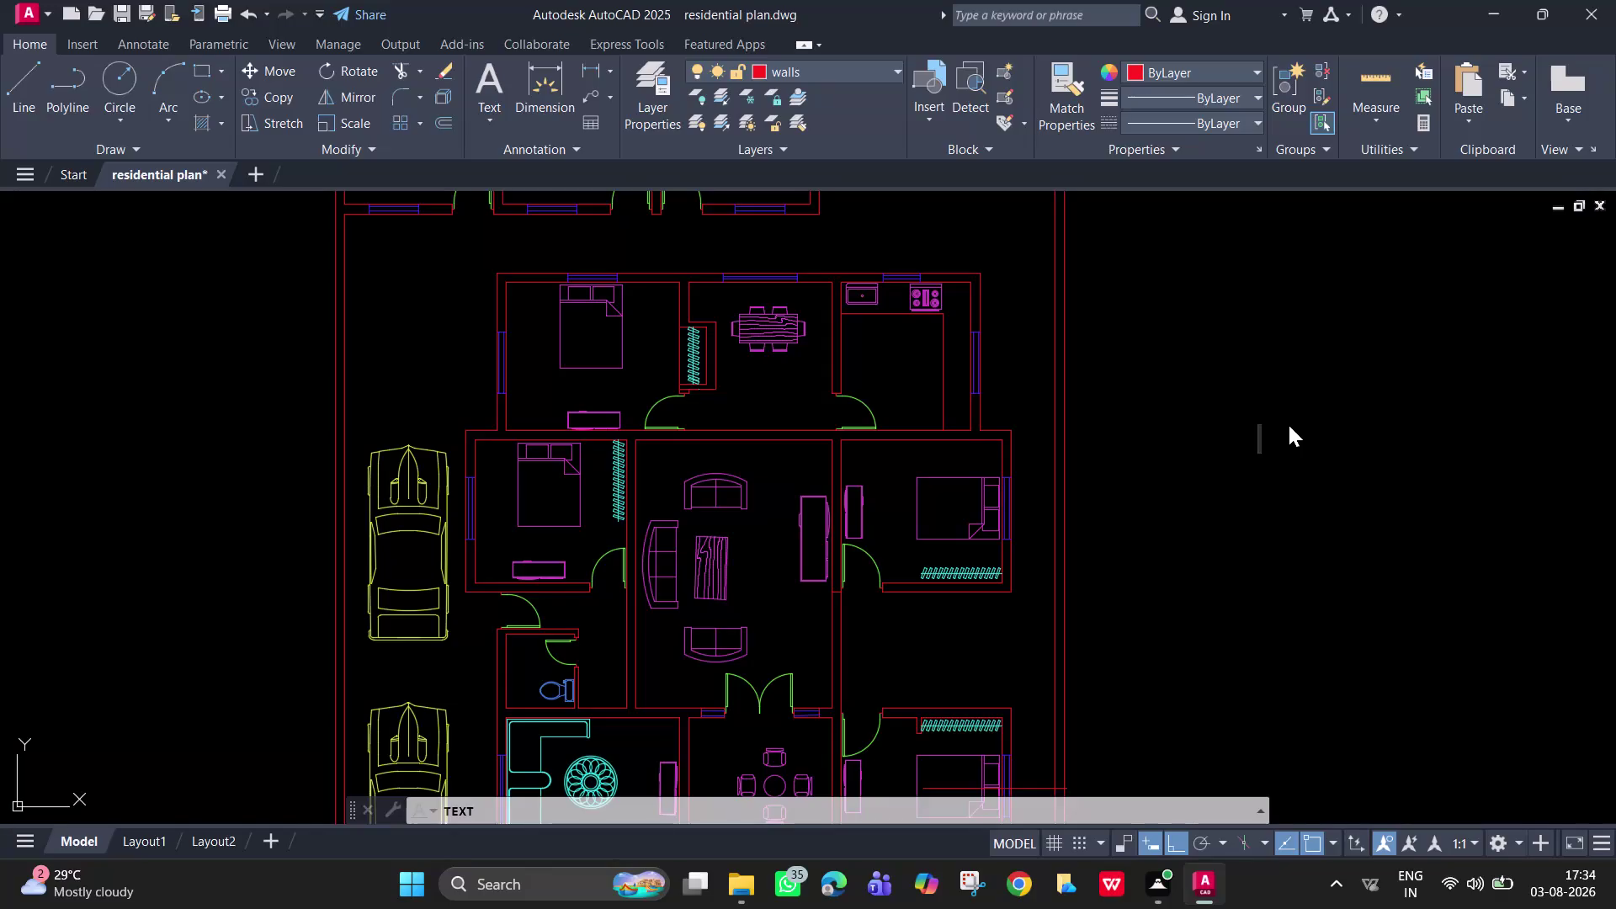
Place the text KITCHEN just right of the floor plan, then zoom to check it.
text(KI)
text(TCHE)
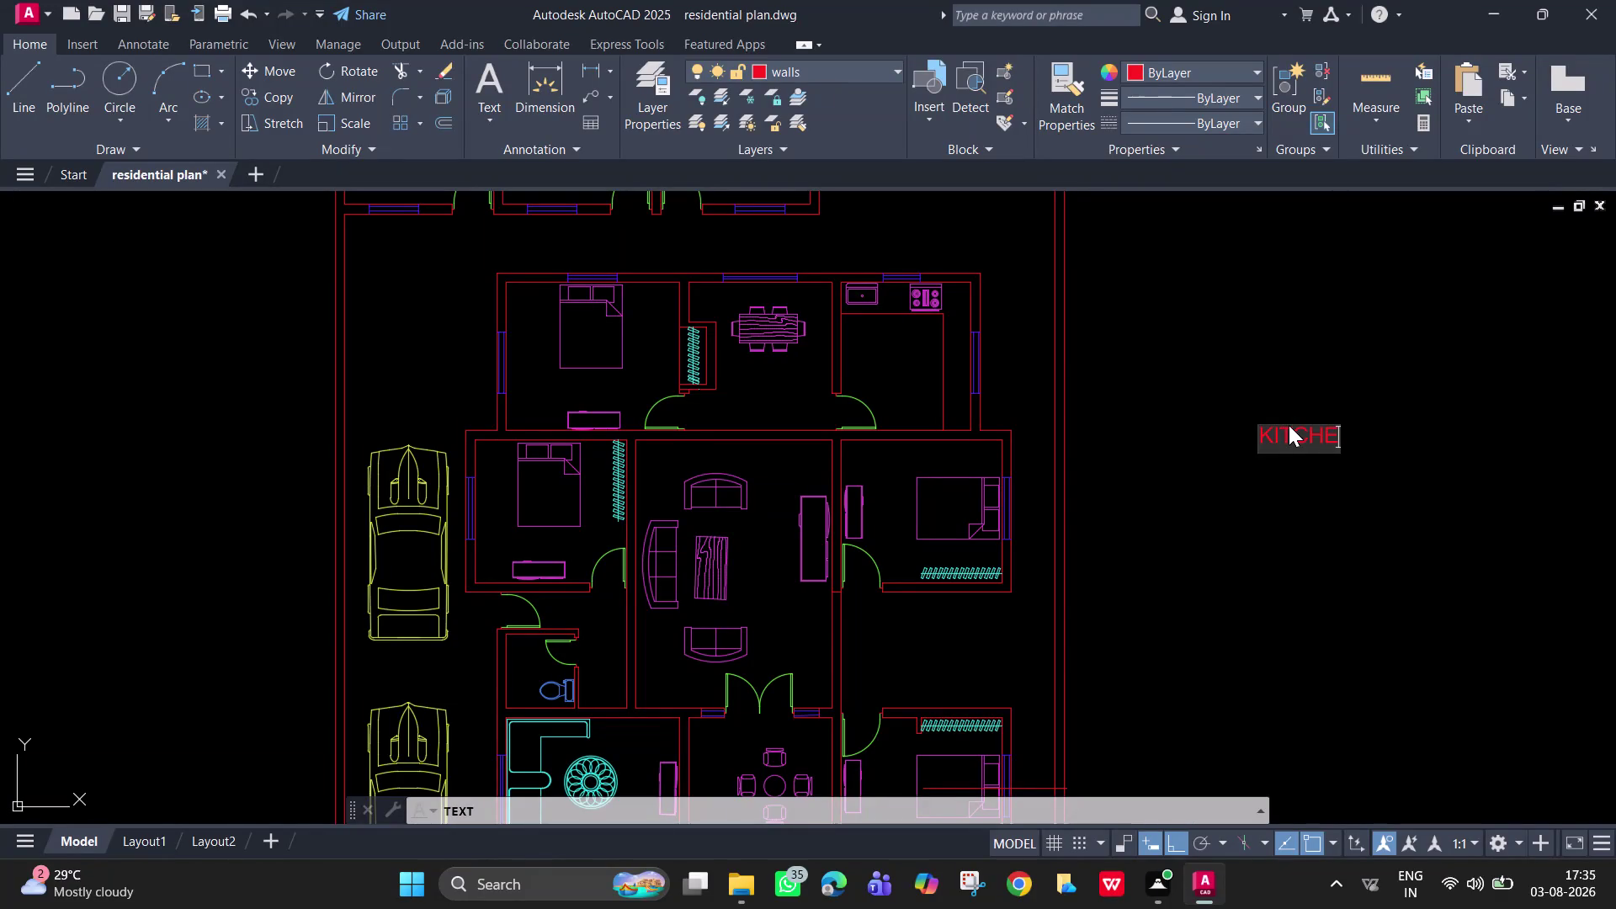
text(N)
click(658, 81)
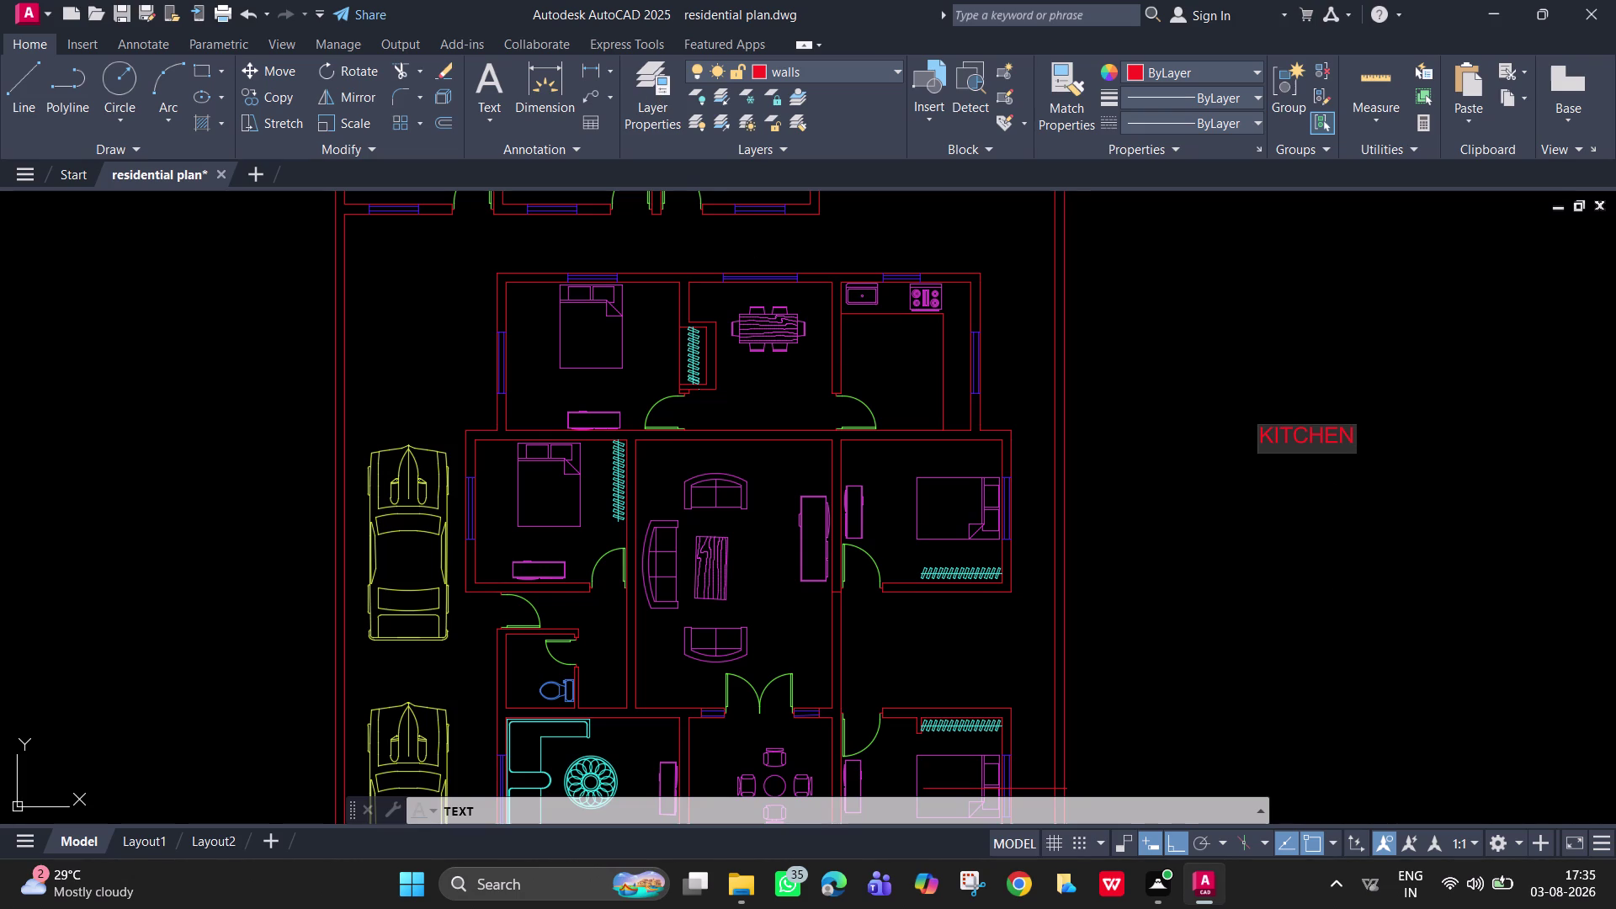
key(Return)
key(Return)
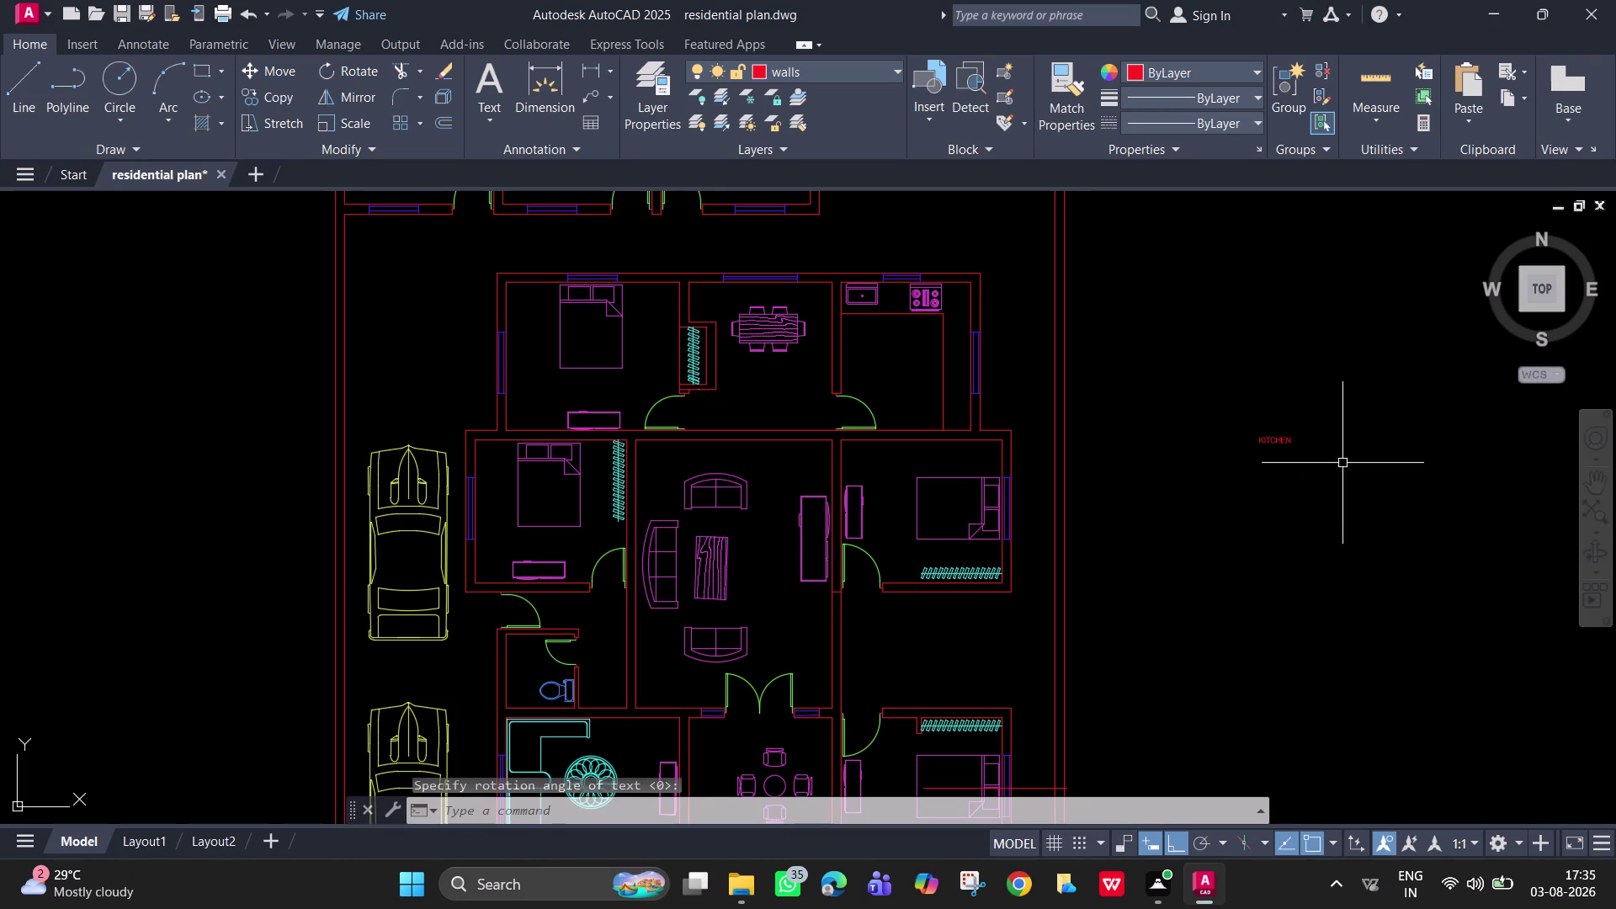
scroll(up, 3)
scroll(down, 3)
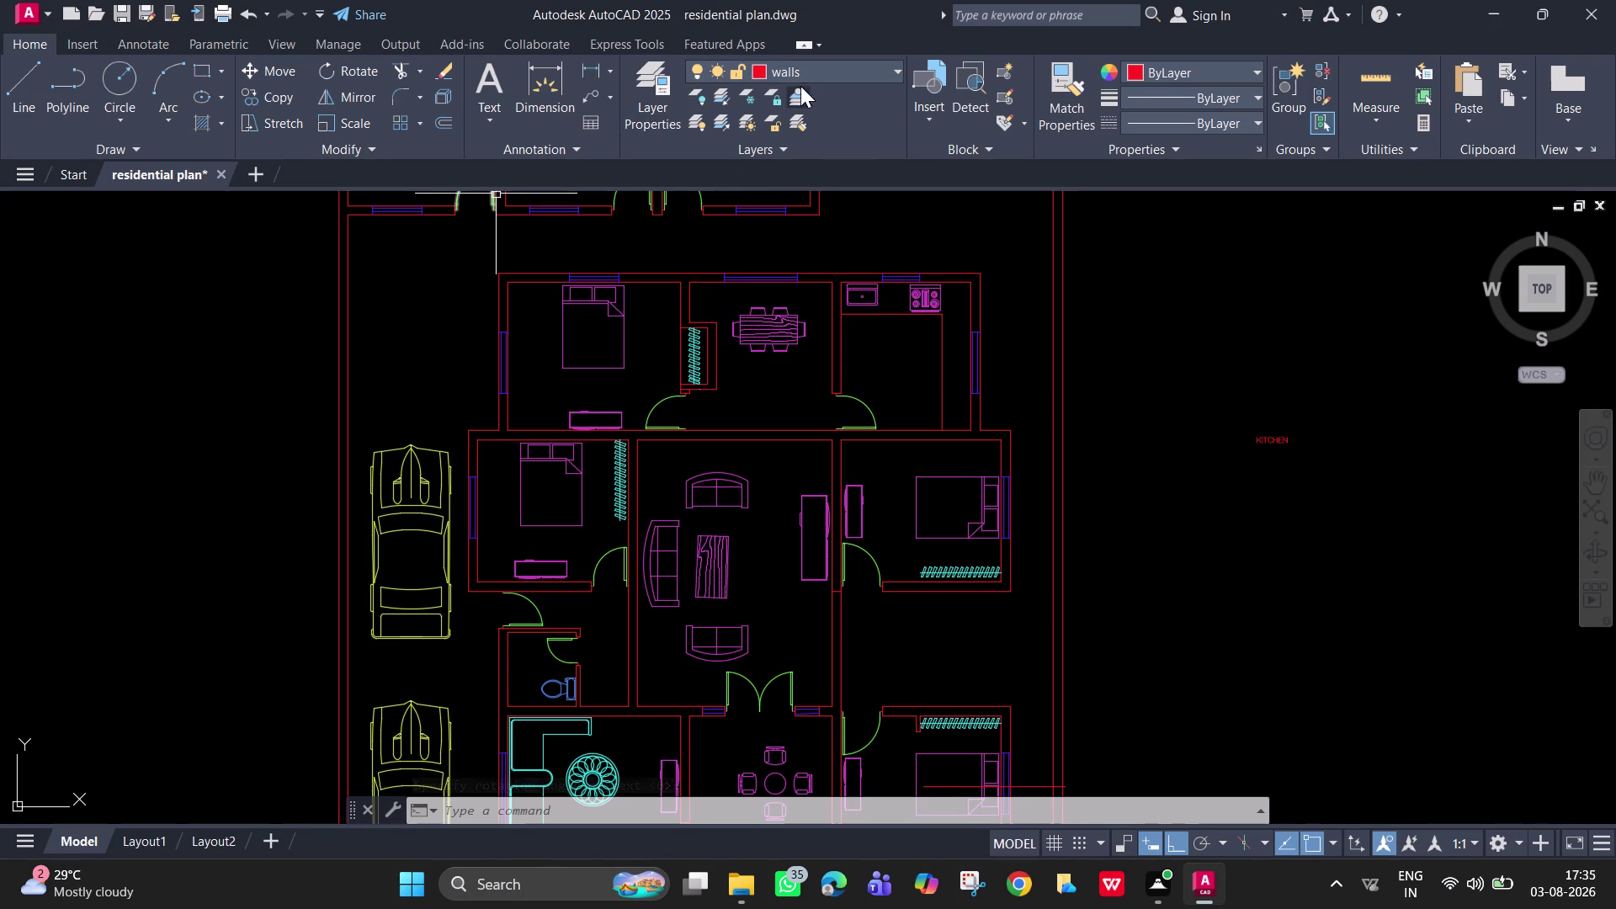
Create a new layer named TEXT in Layer Properties.
click(673, 97)
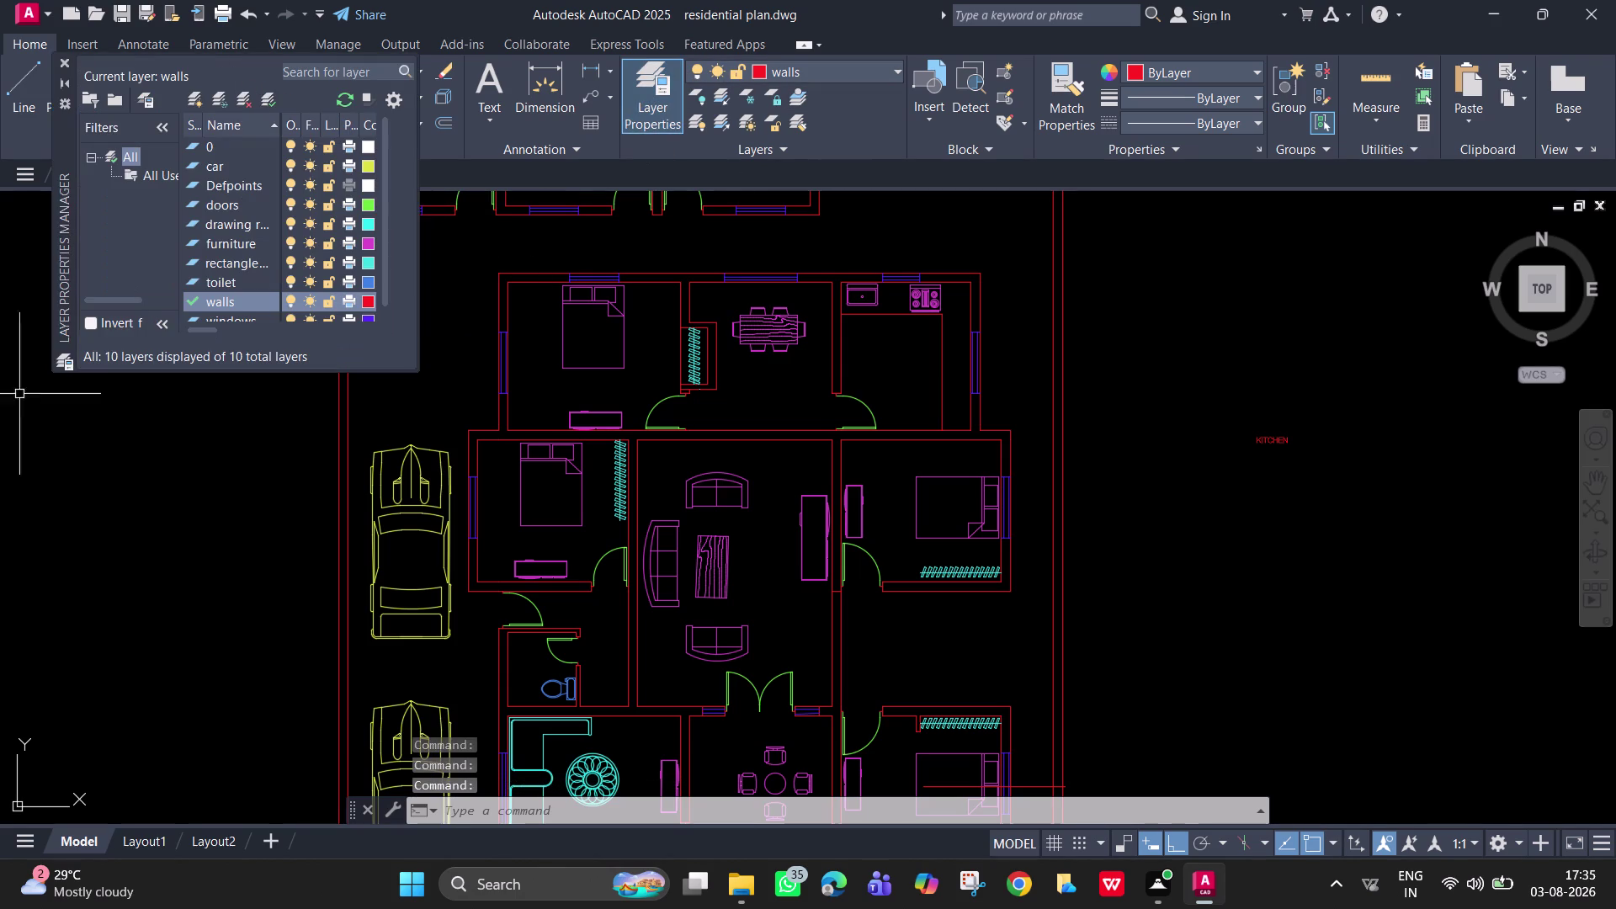
click(197, 109)
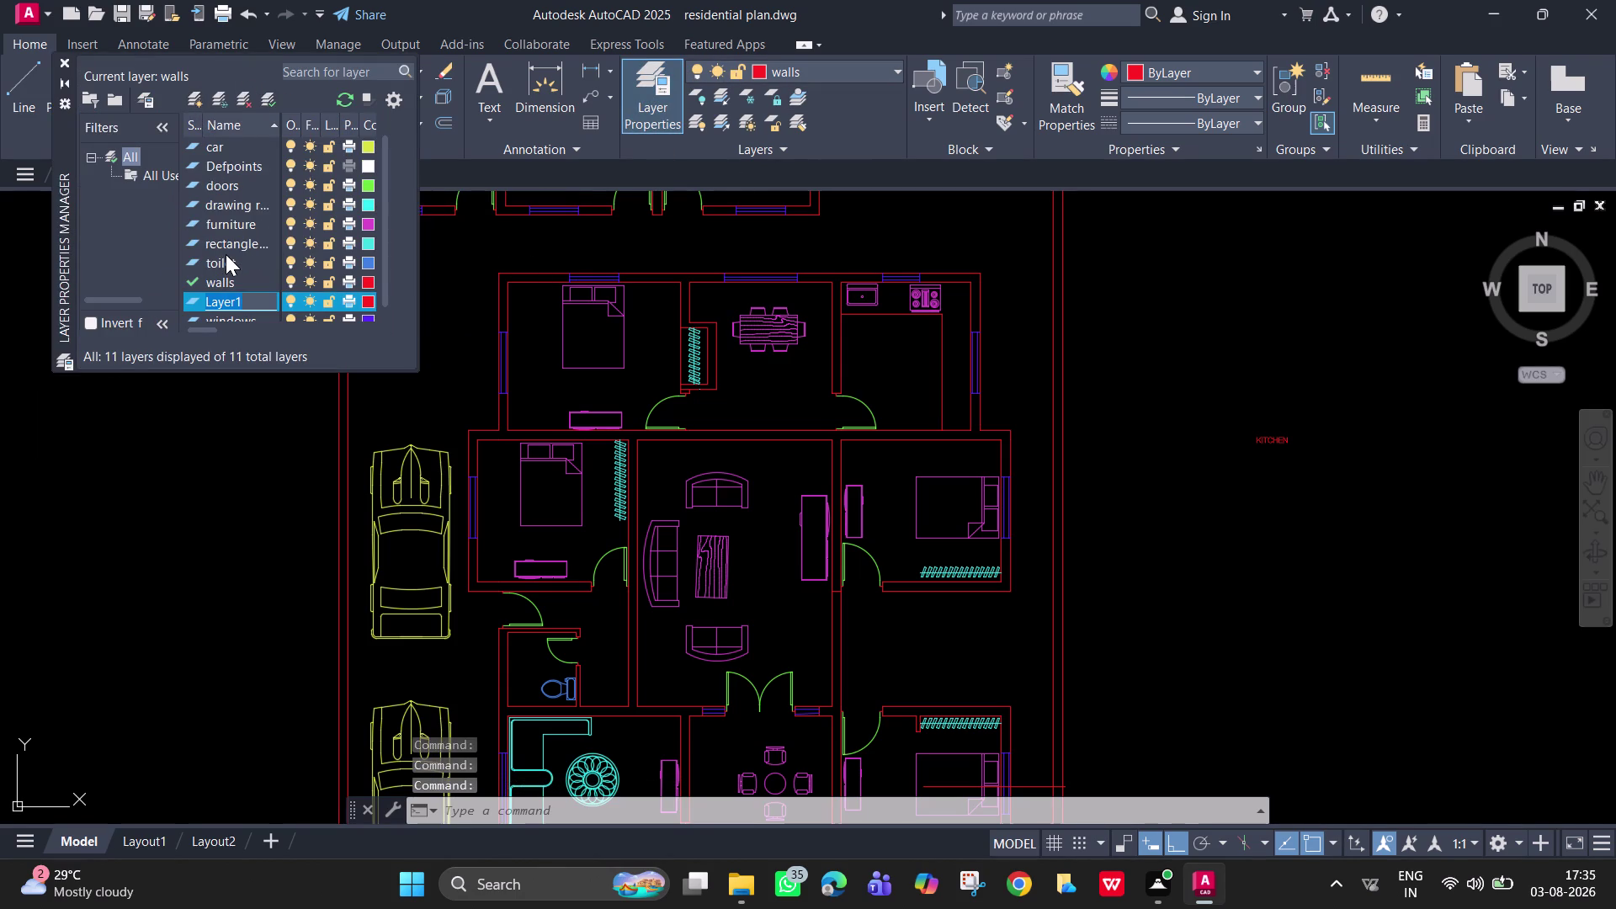
key(BackSpace)
text(TE)
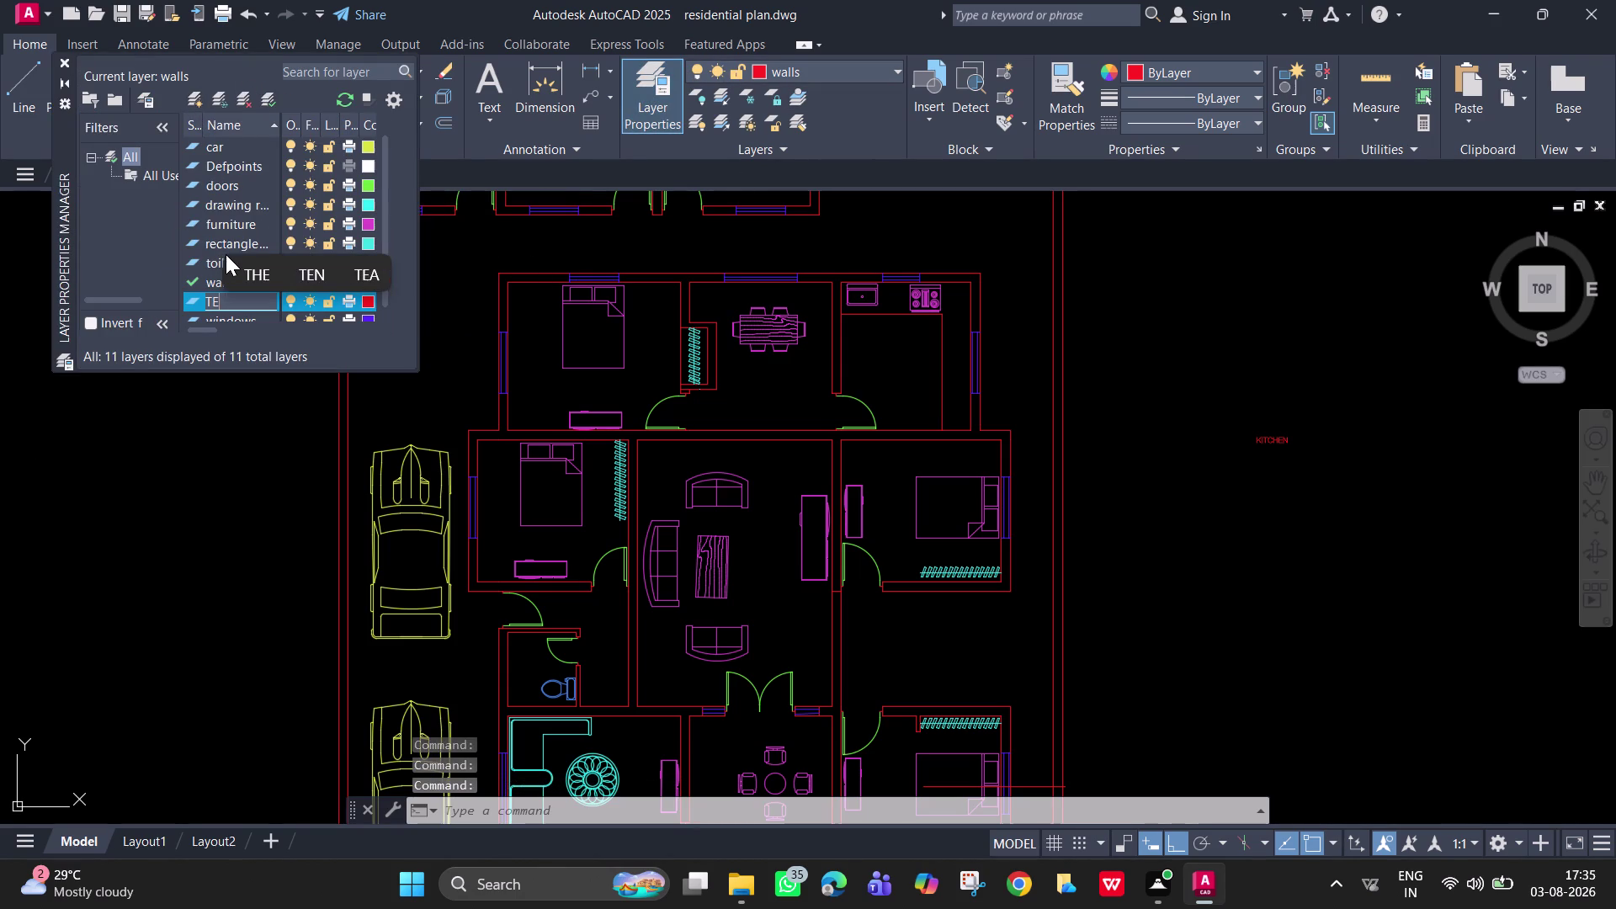
text(X)
key(t)
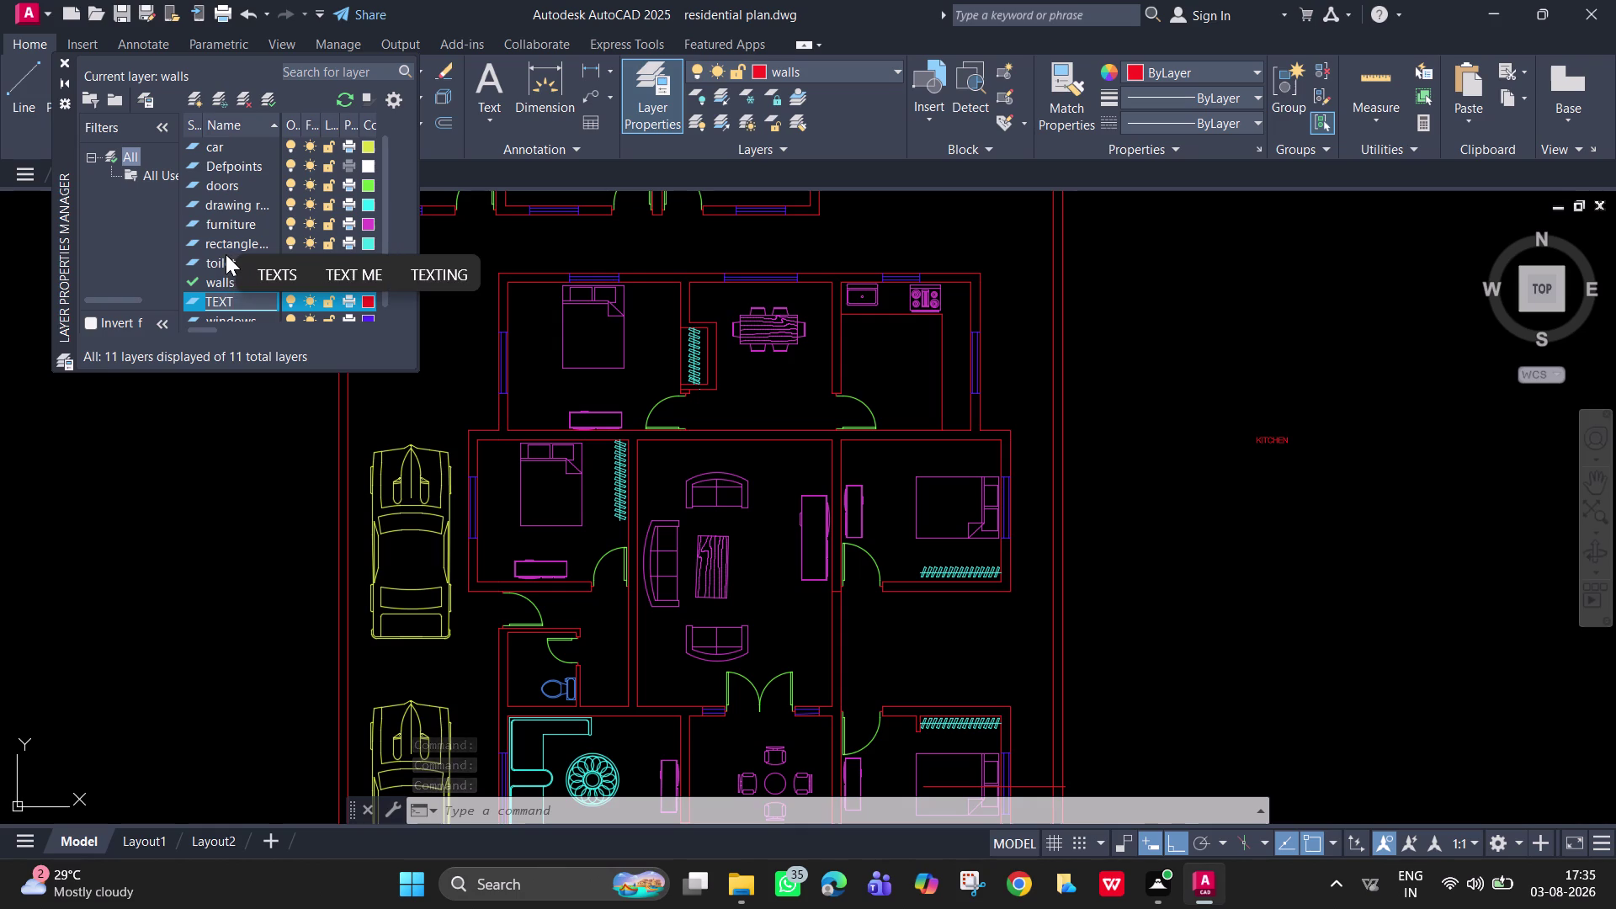
key(Return)
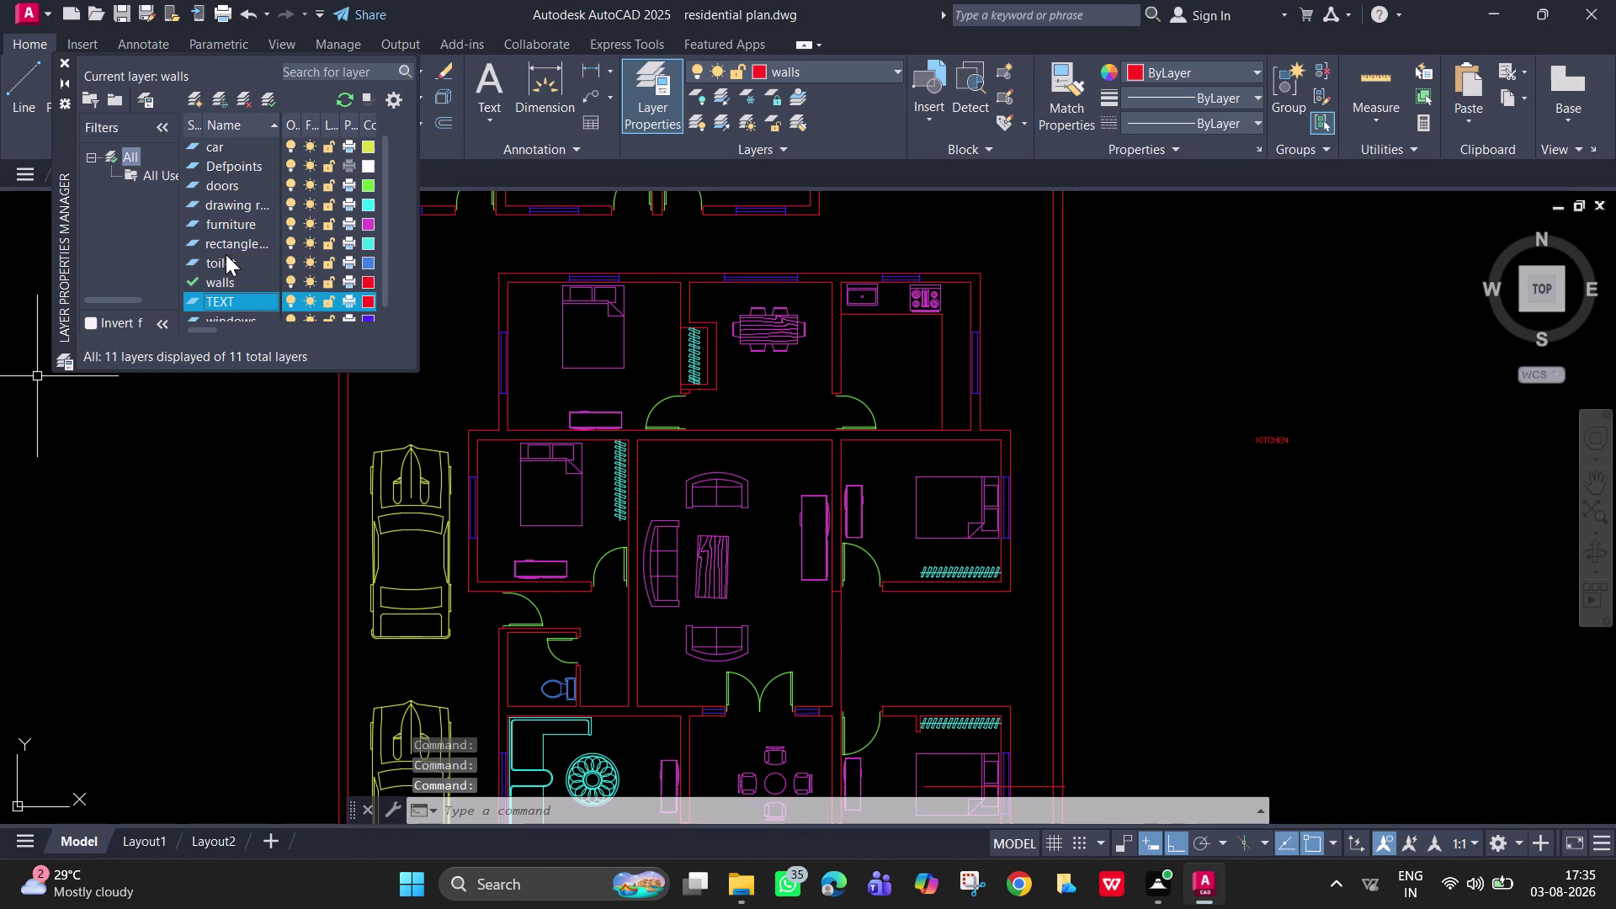
Give the TEXT layer true colour teal 108,178,178, then select the KITCHEN label.
click(366, 302)
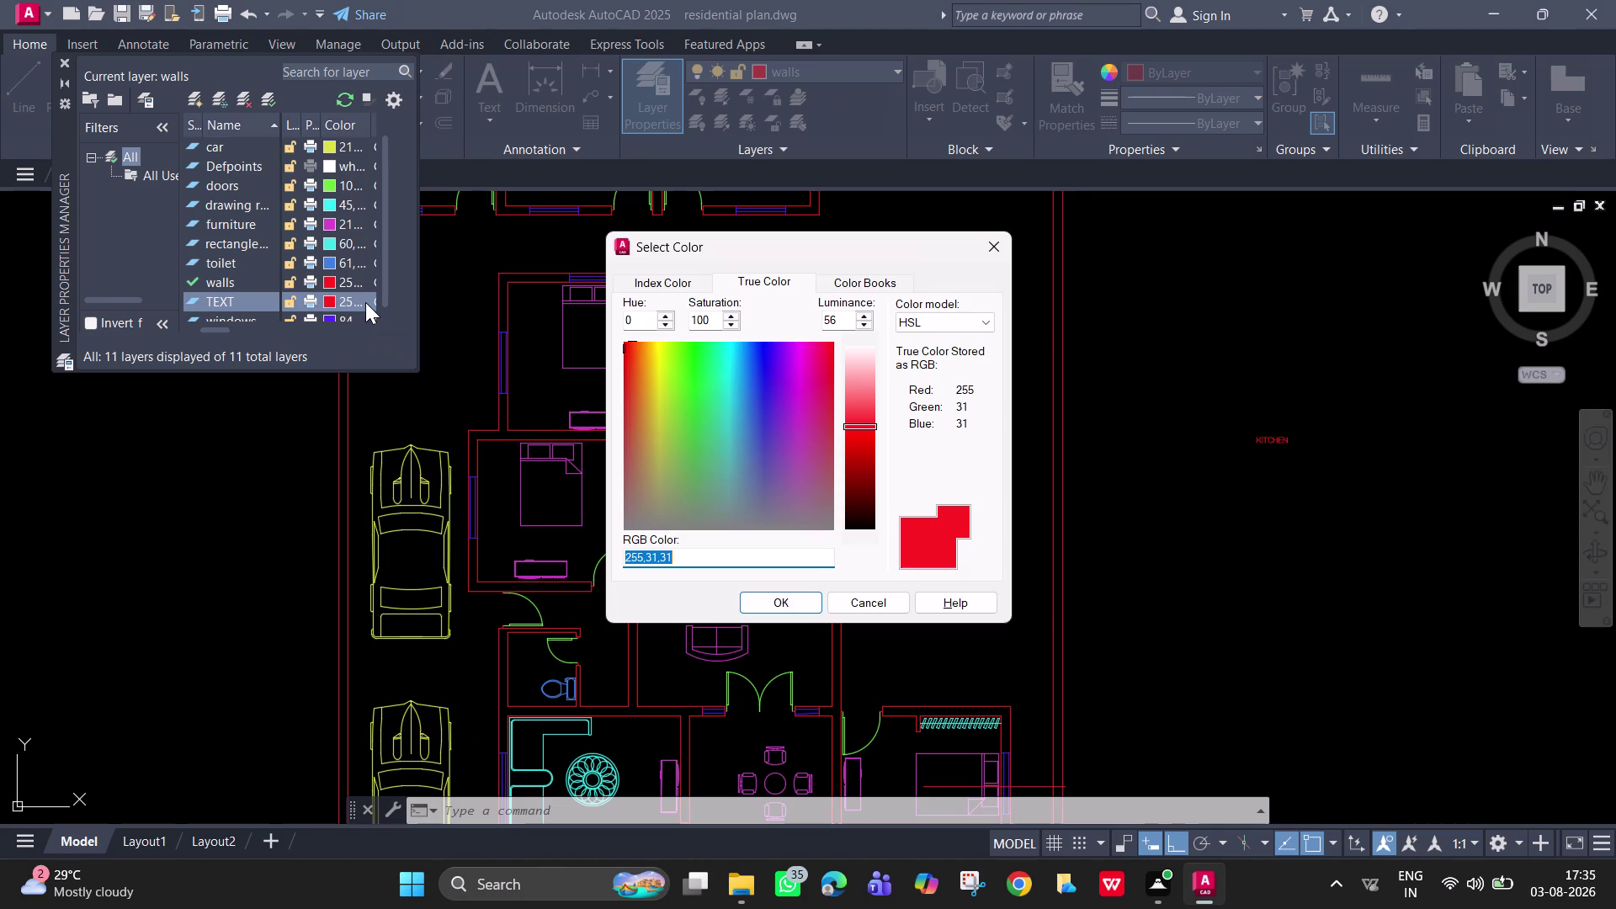
click(676, 416)
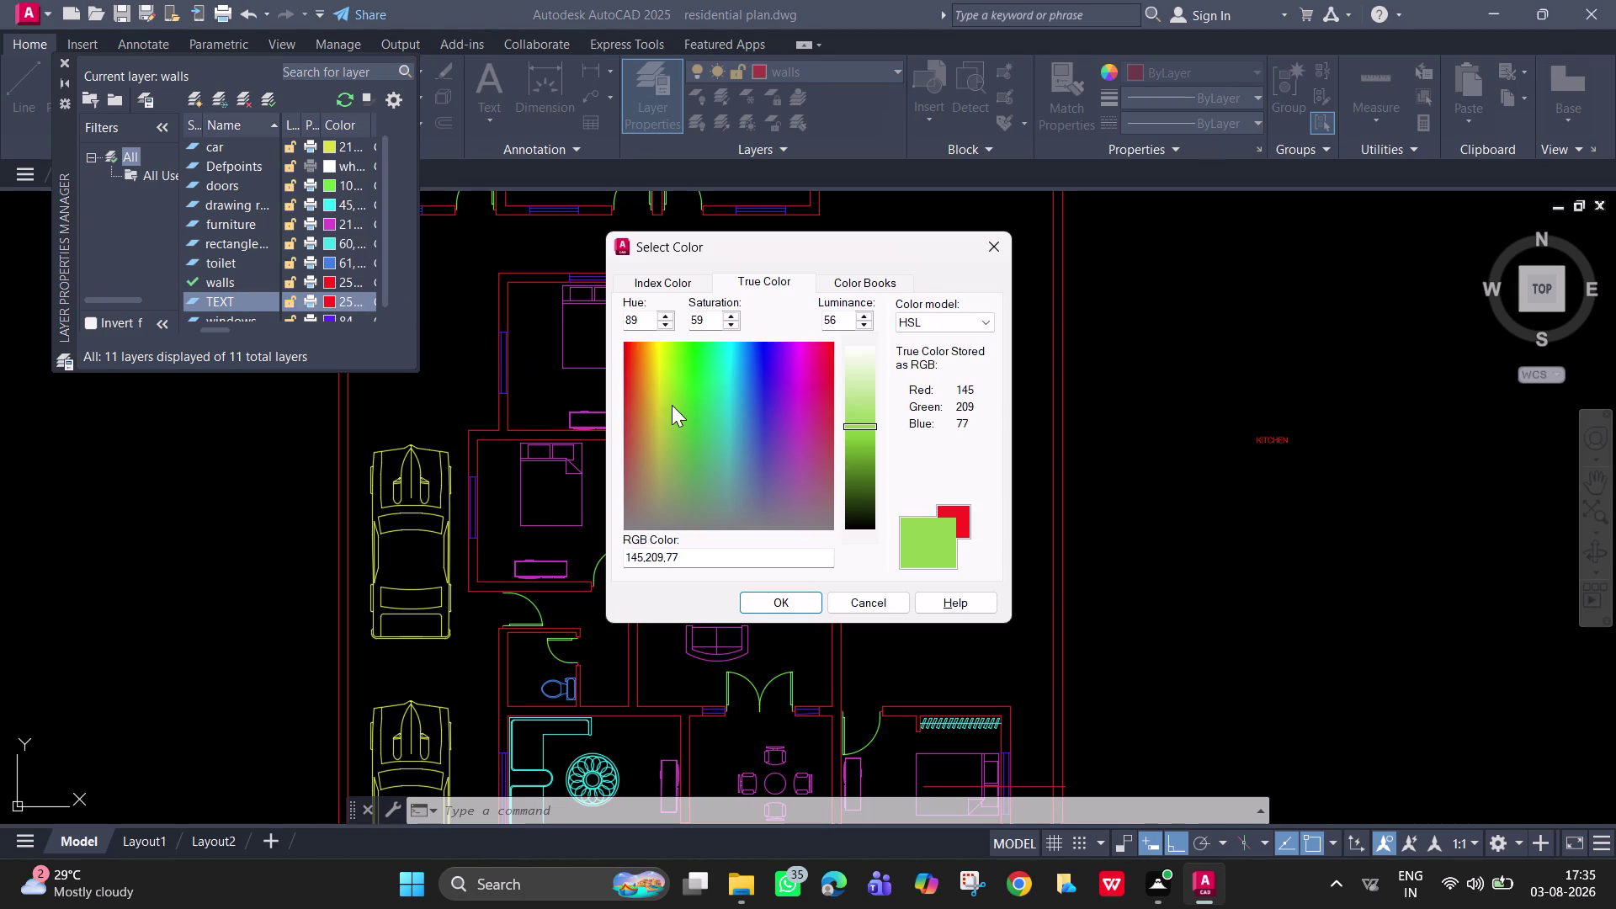
drag(672, 405, 715, 481)
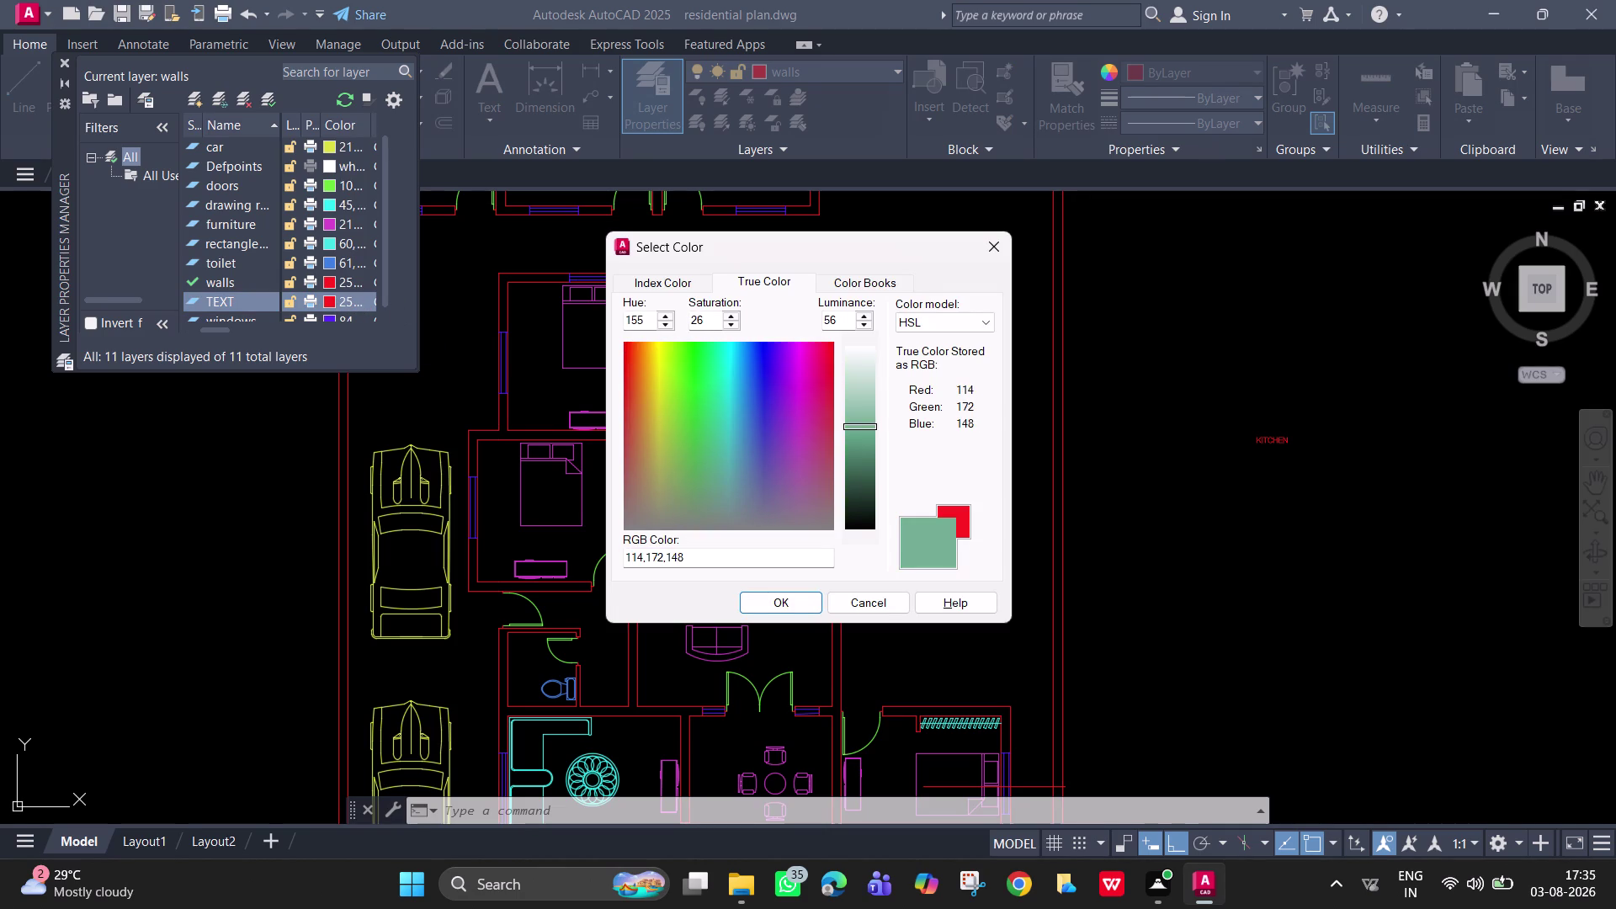
drag(714, 482, 729, 470)
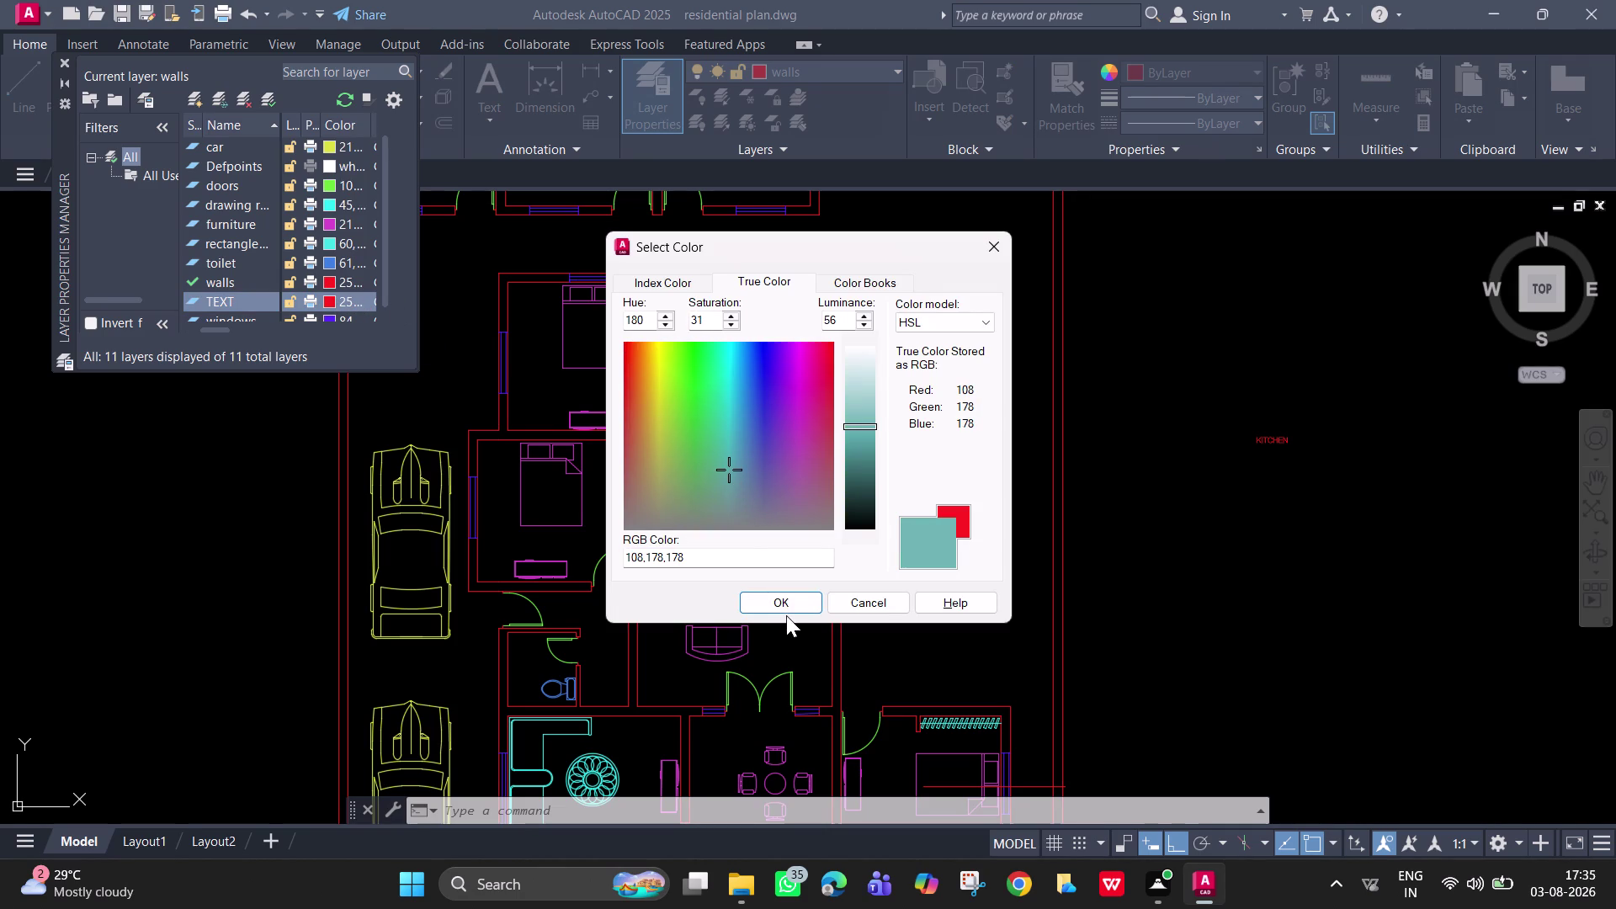
click(768, 608)
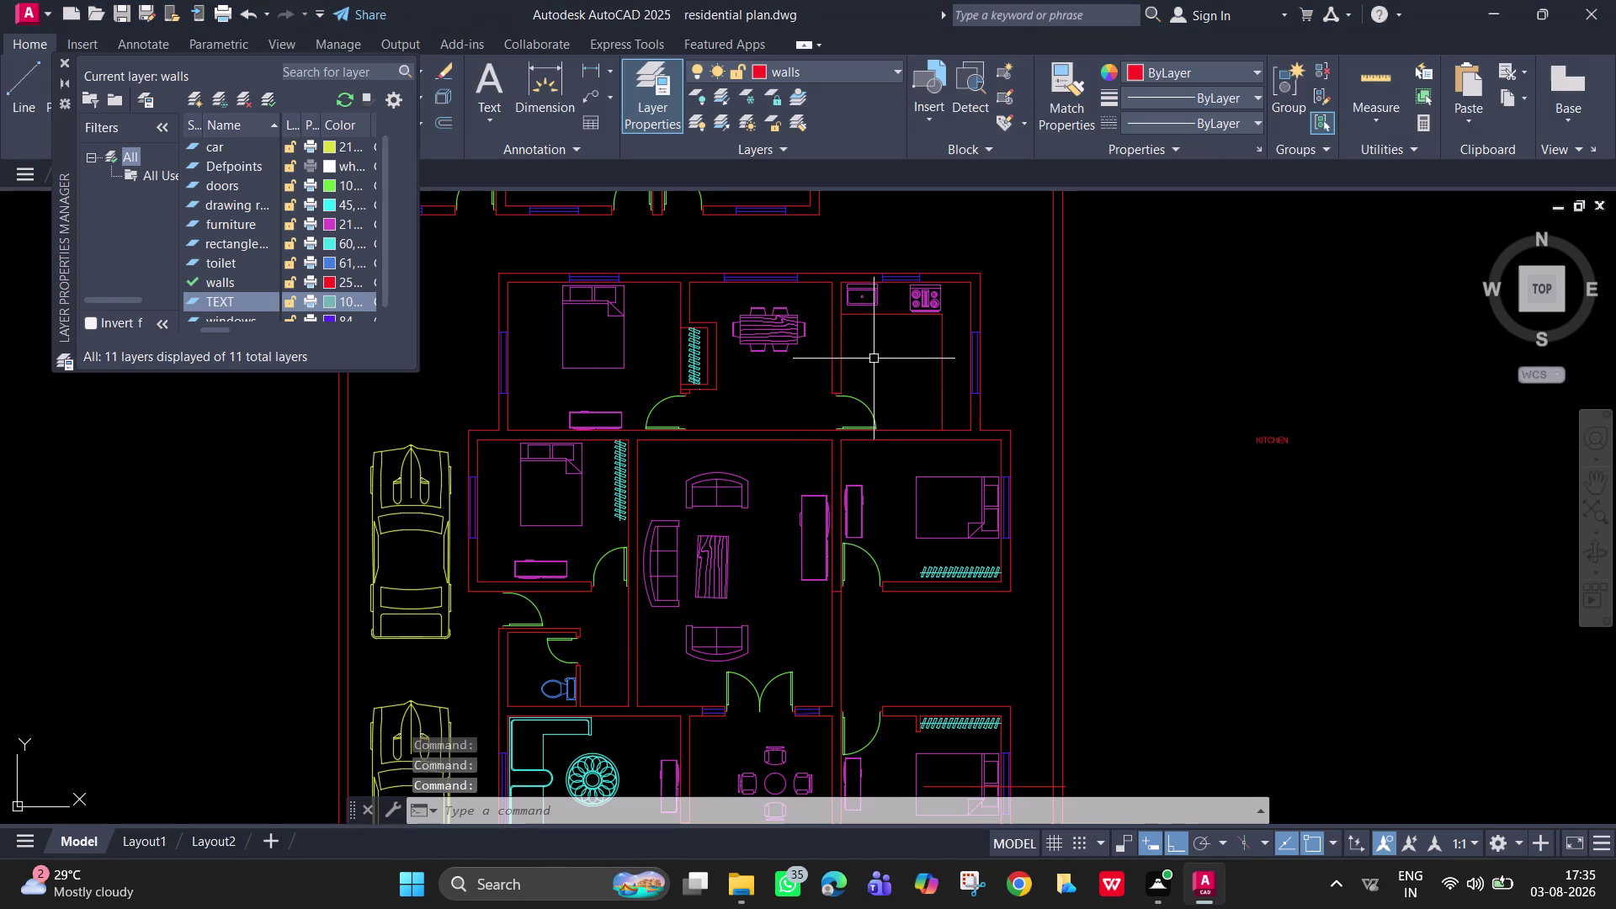
drag(1318, 482, 1285, 452)
drag(1255, 427, 1252, 419)
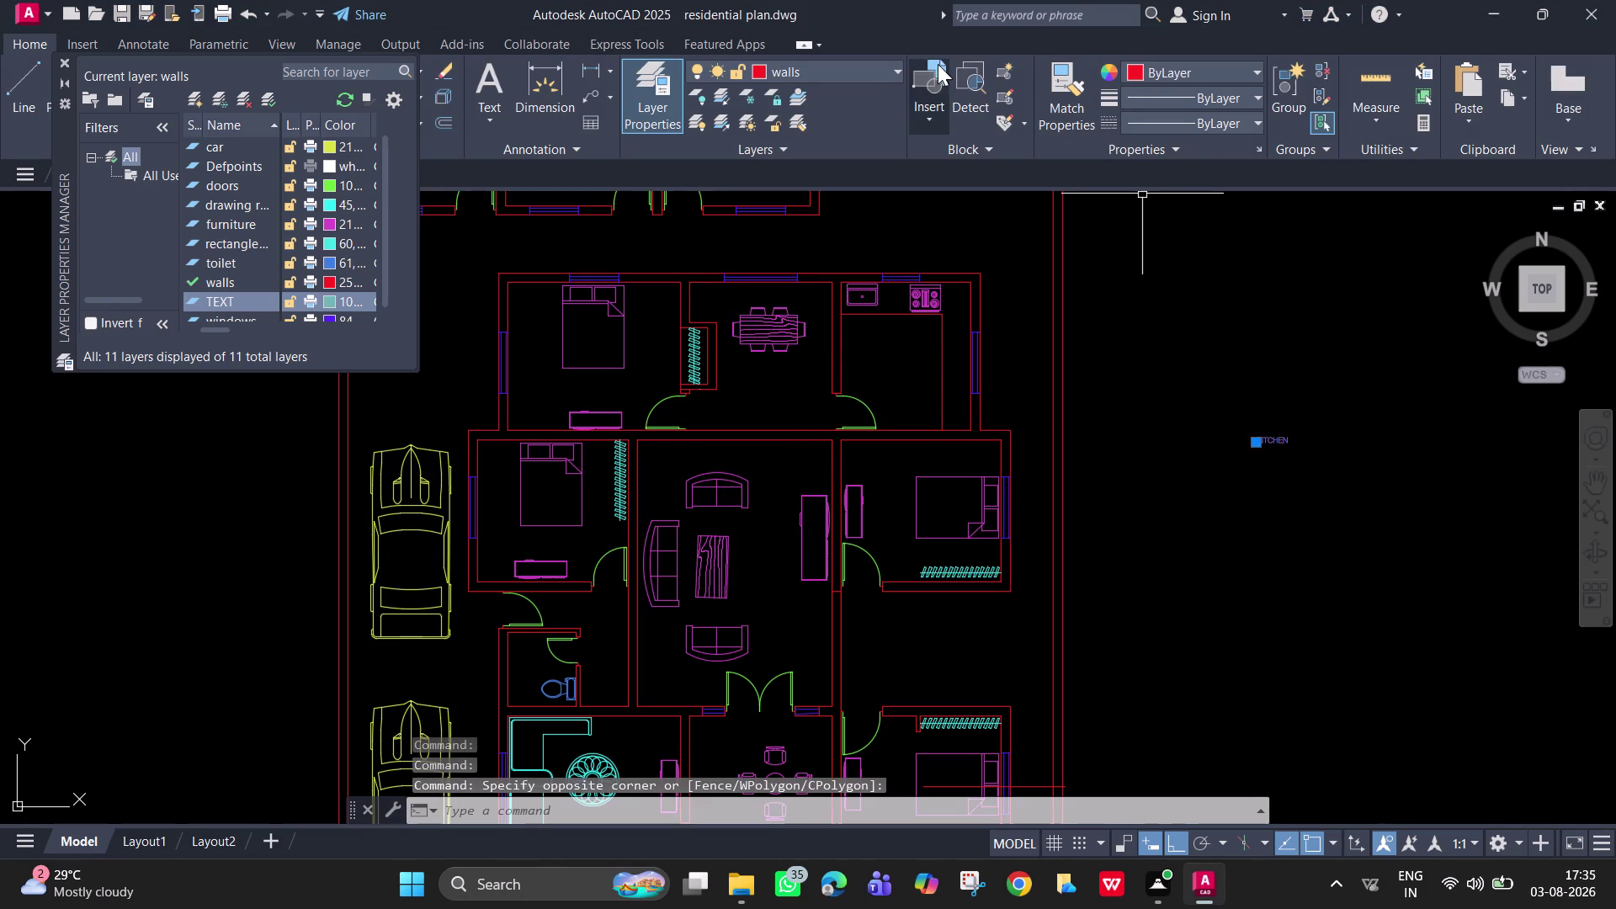
click(887, 67)
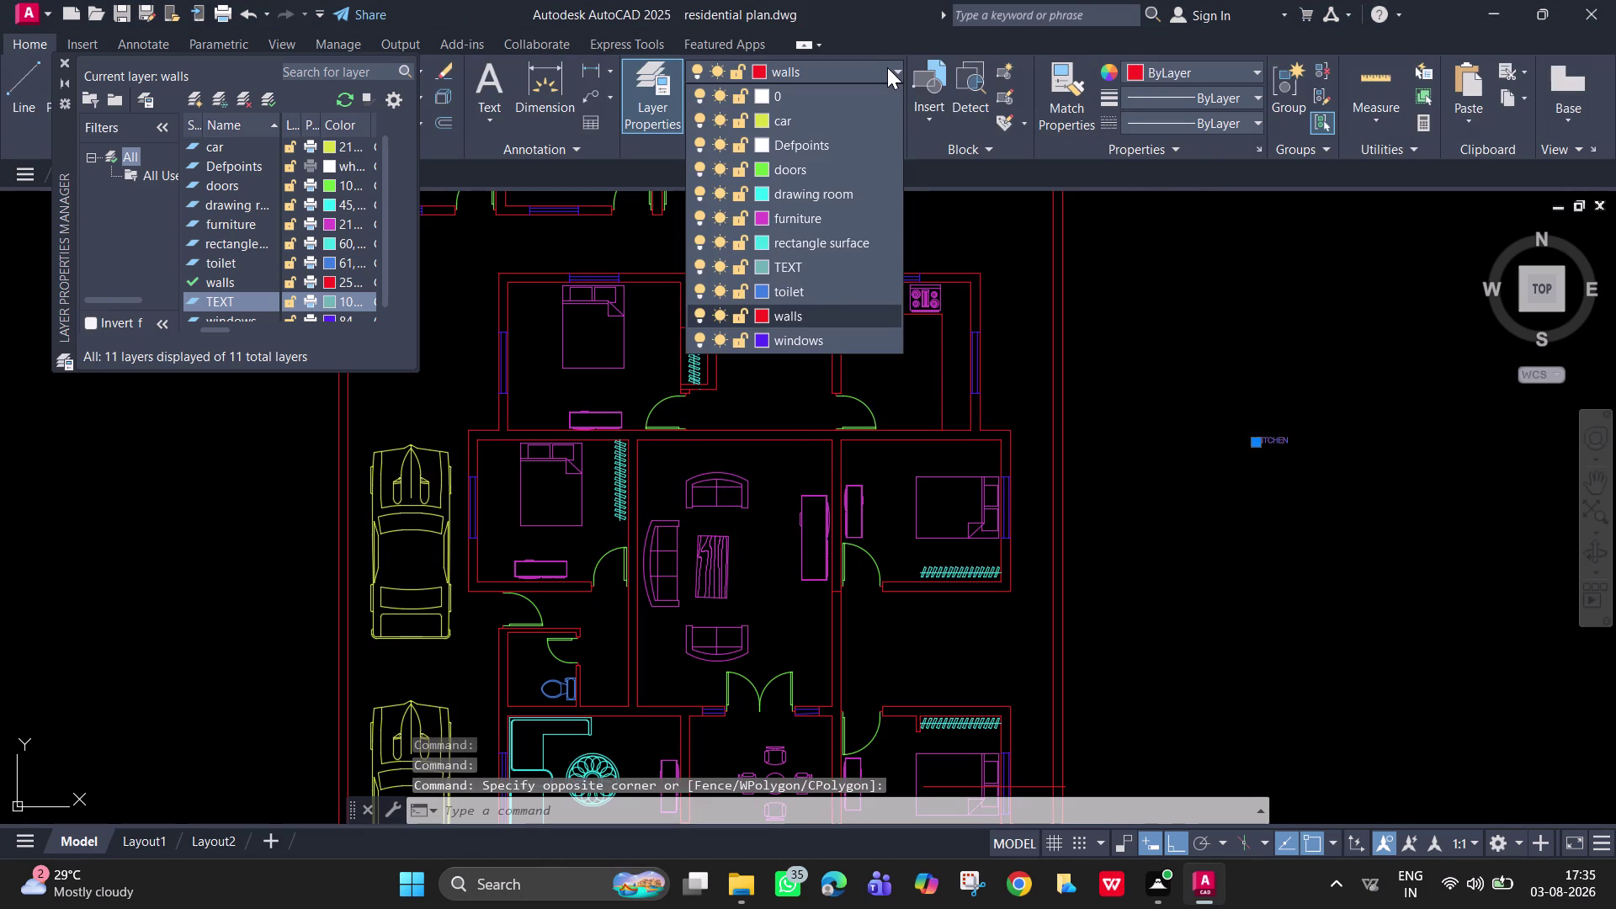
Assign the KITCHEN label to the TEXT layer and deselect it.
click(814, 265)
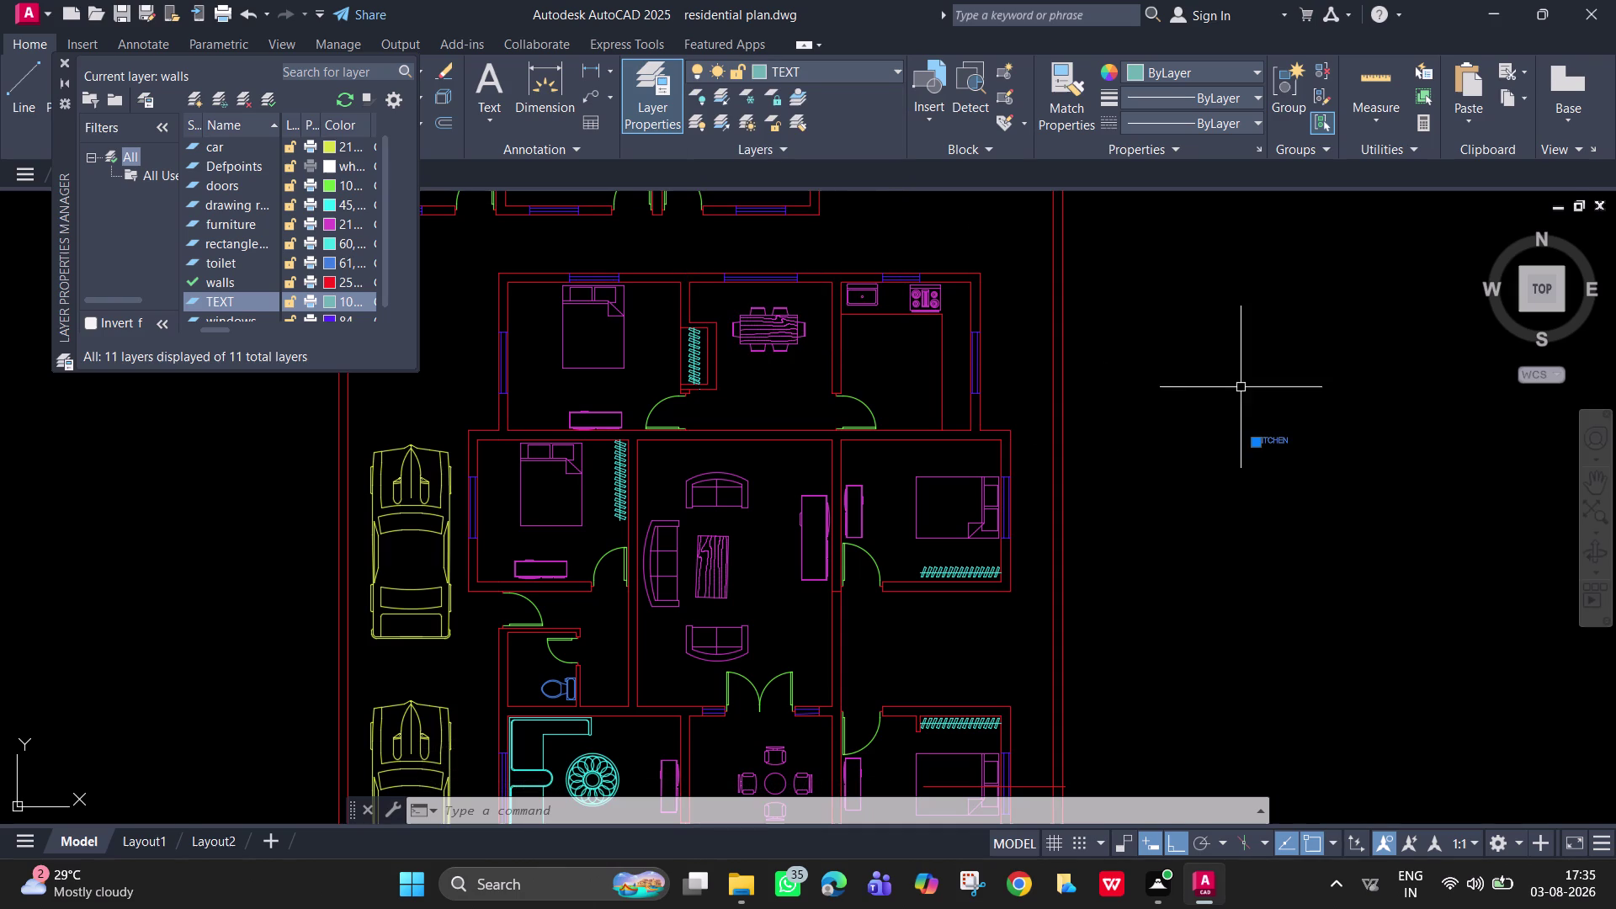
key(Escape)
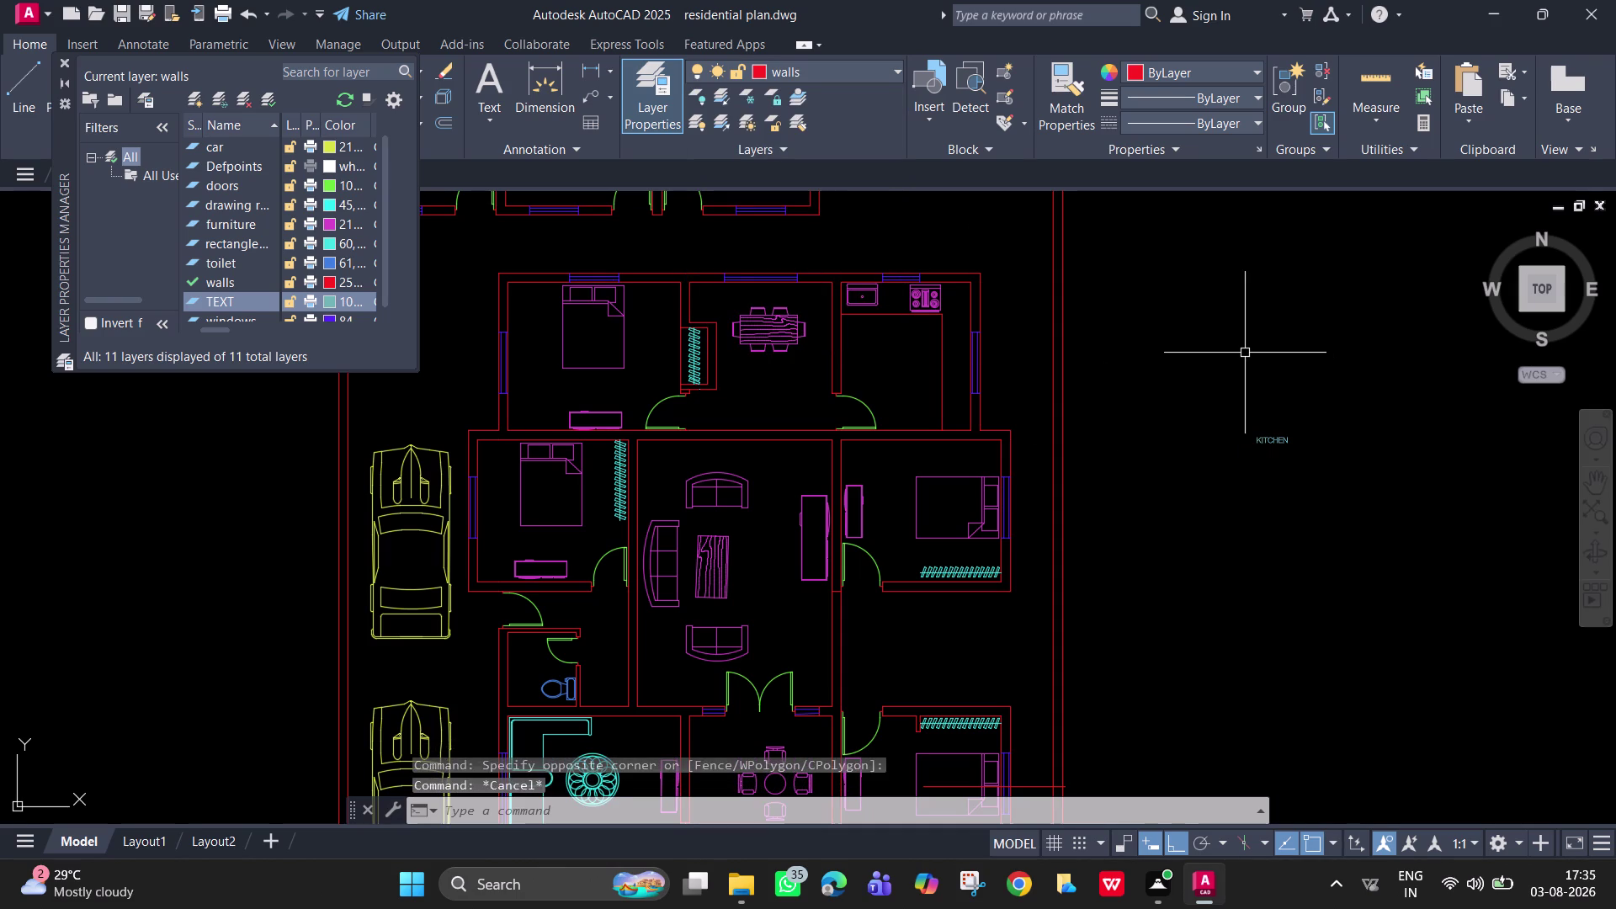
scroll(up, 3)
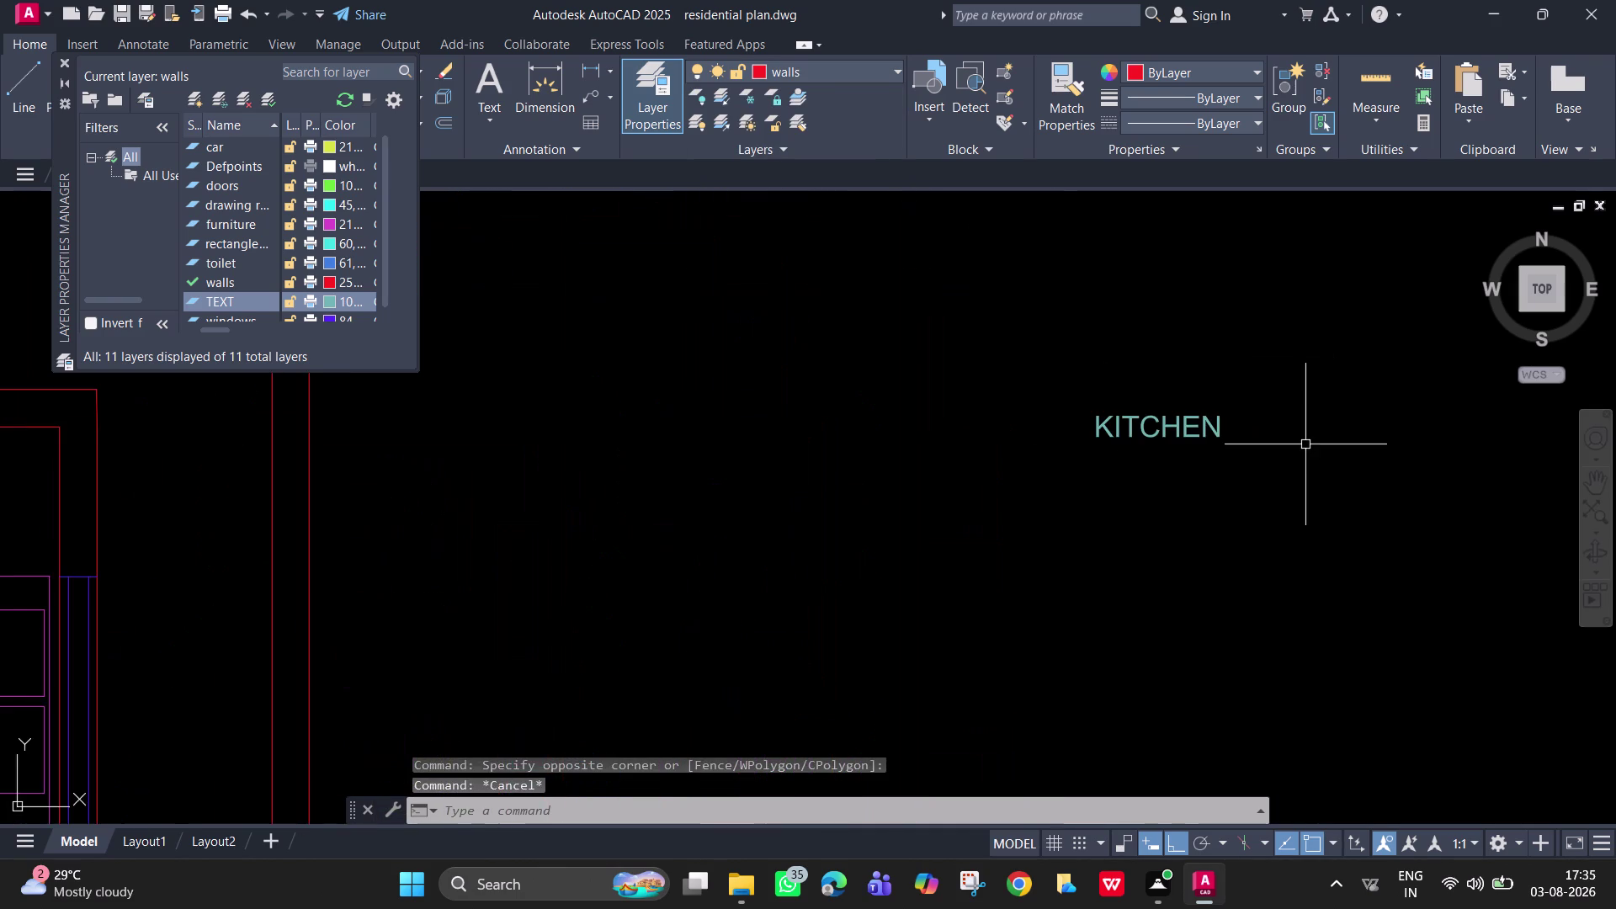
scroll(down, 3)
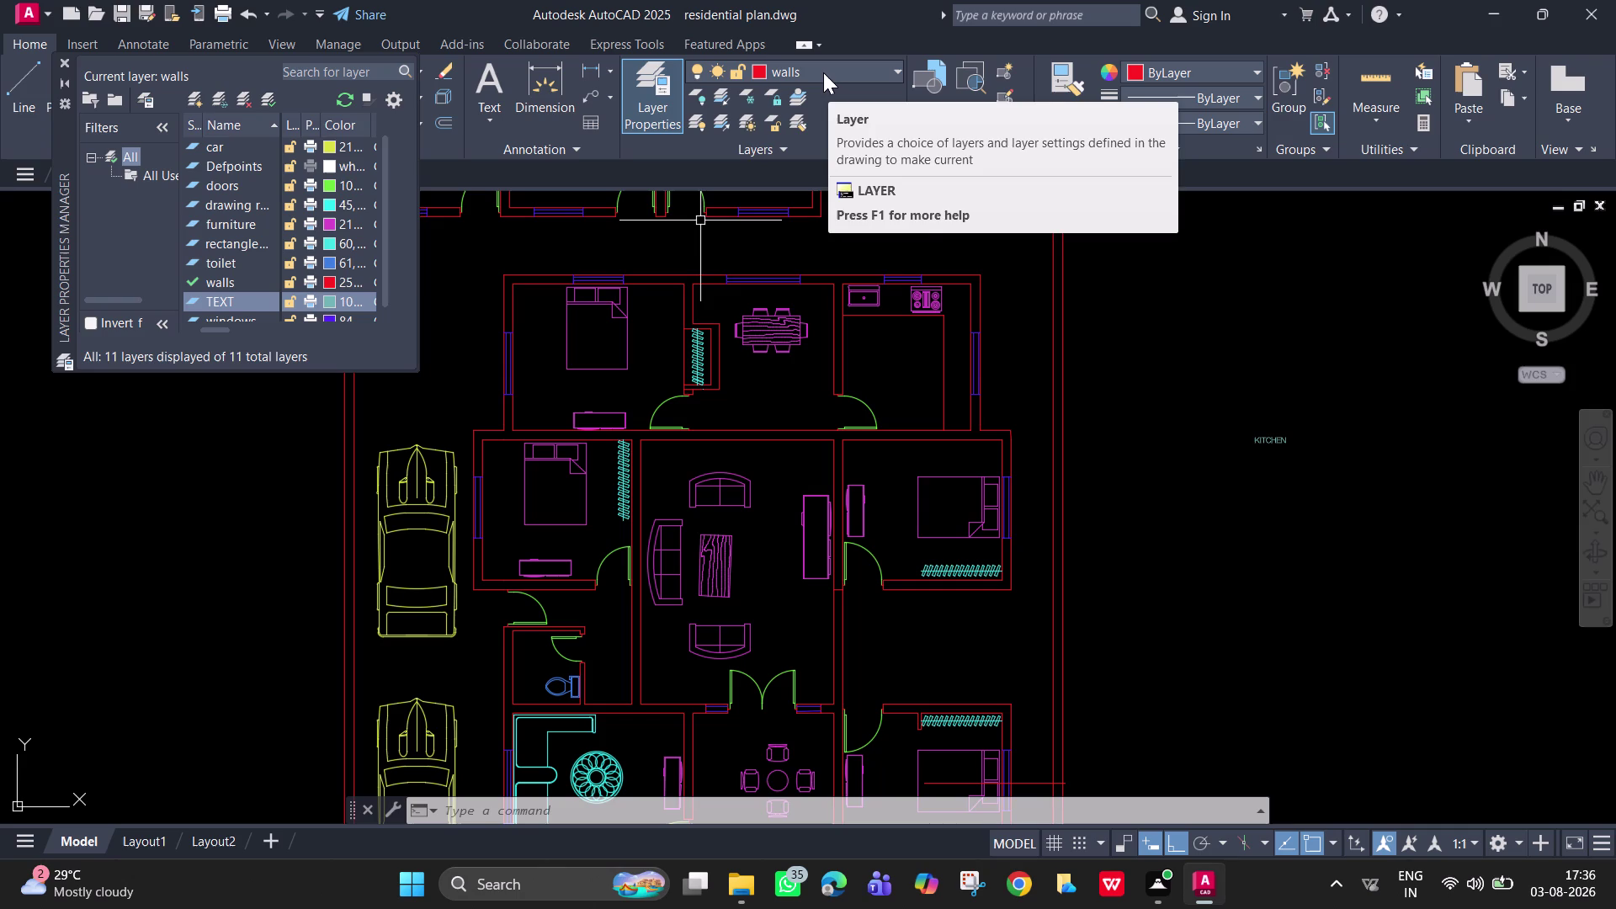
Set the TEXT layer colour to dark brown index 48.
click(332, 297)
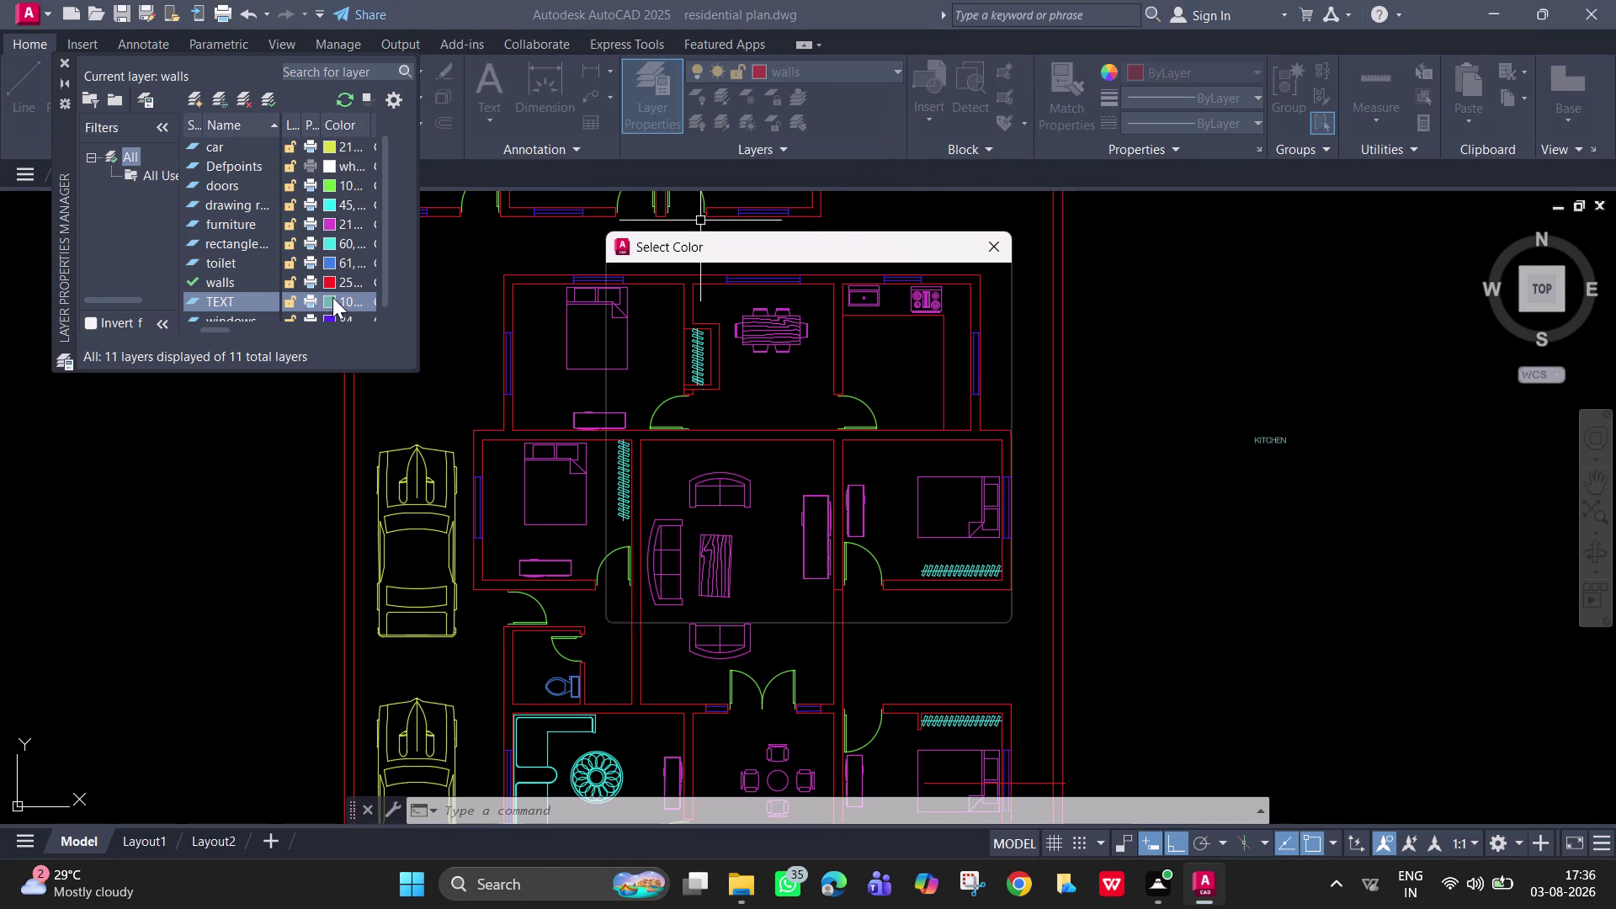
click(668, 279)
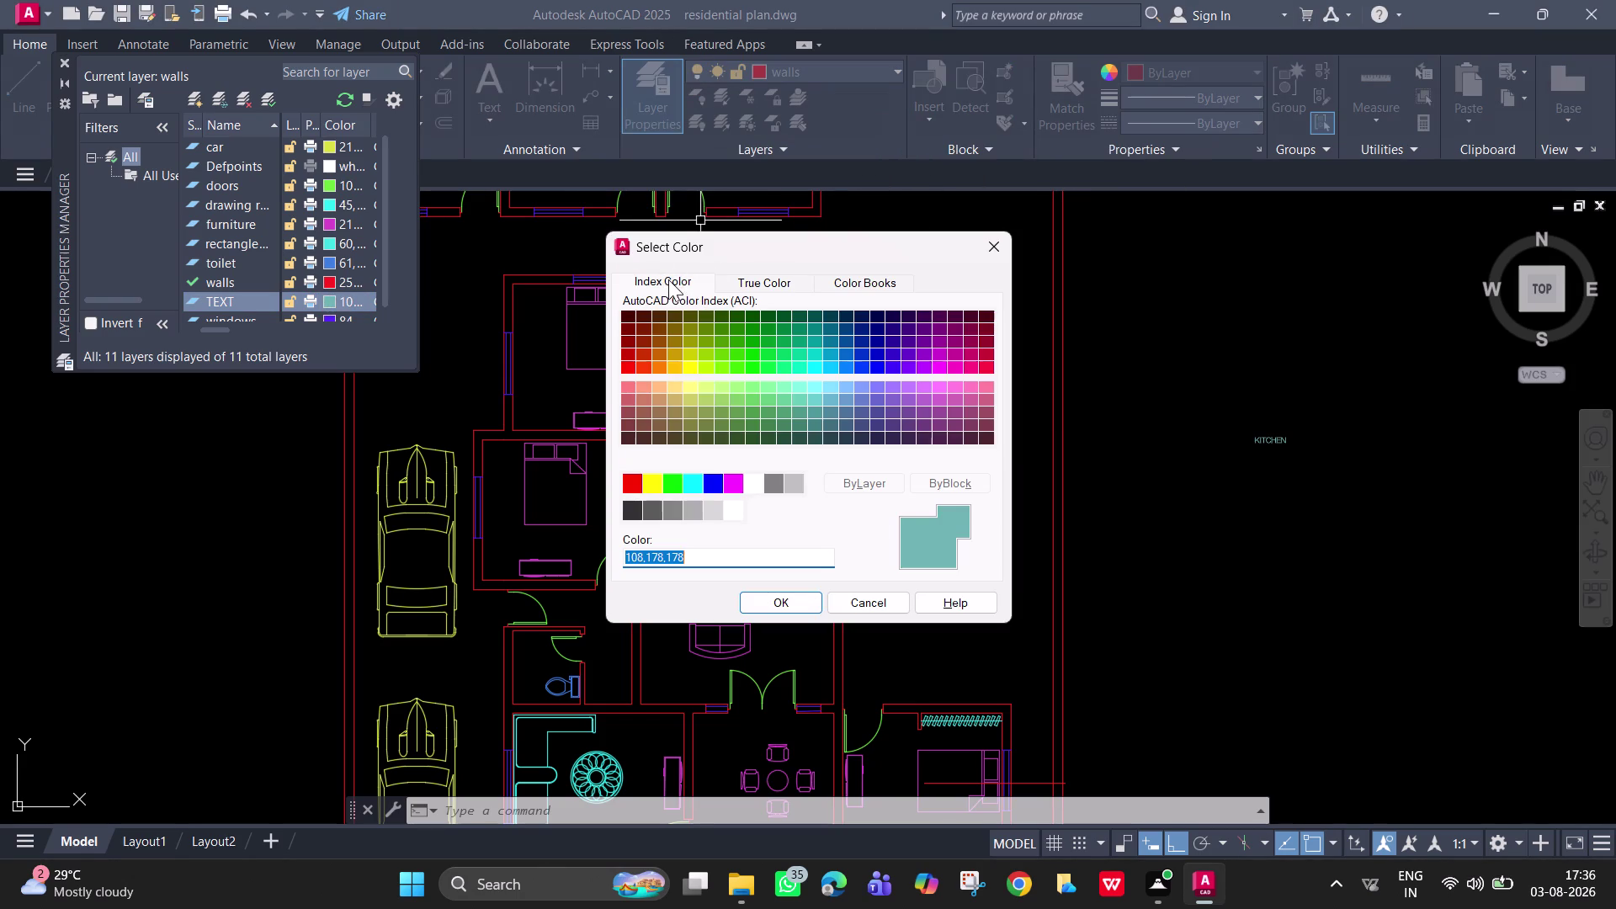
click(696, 325)
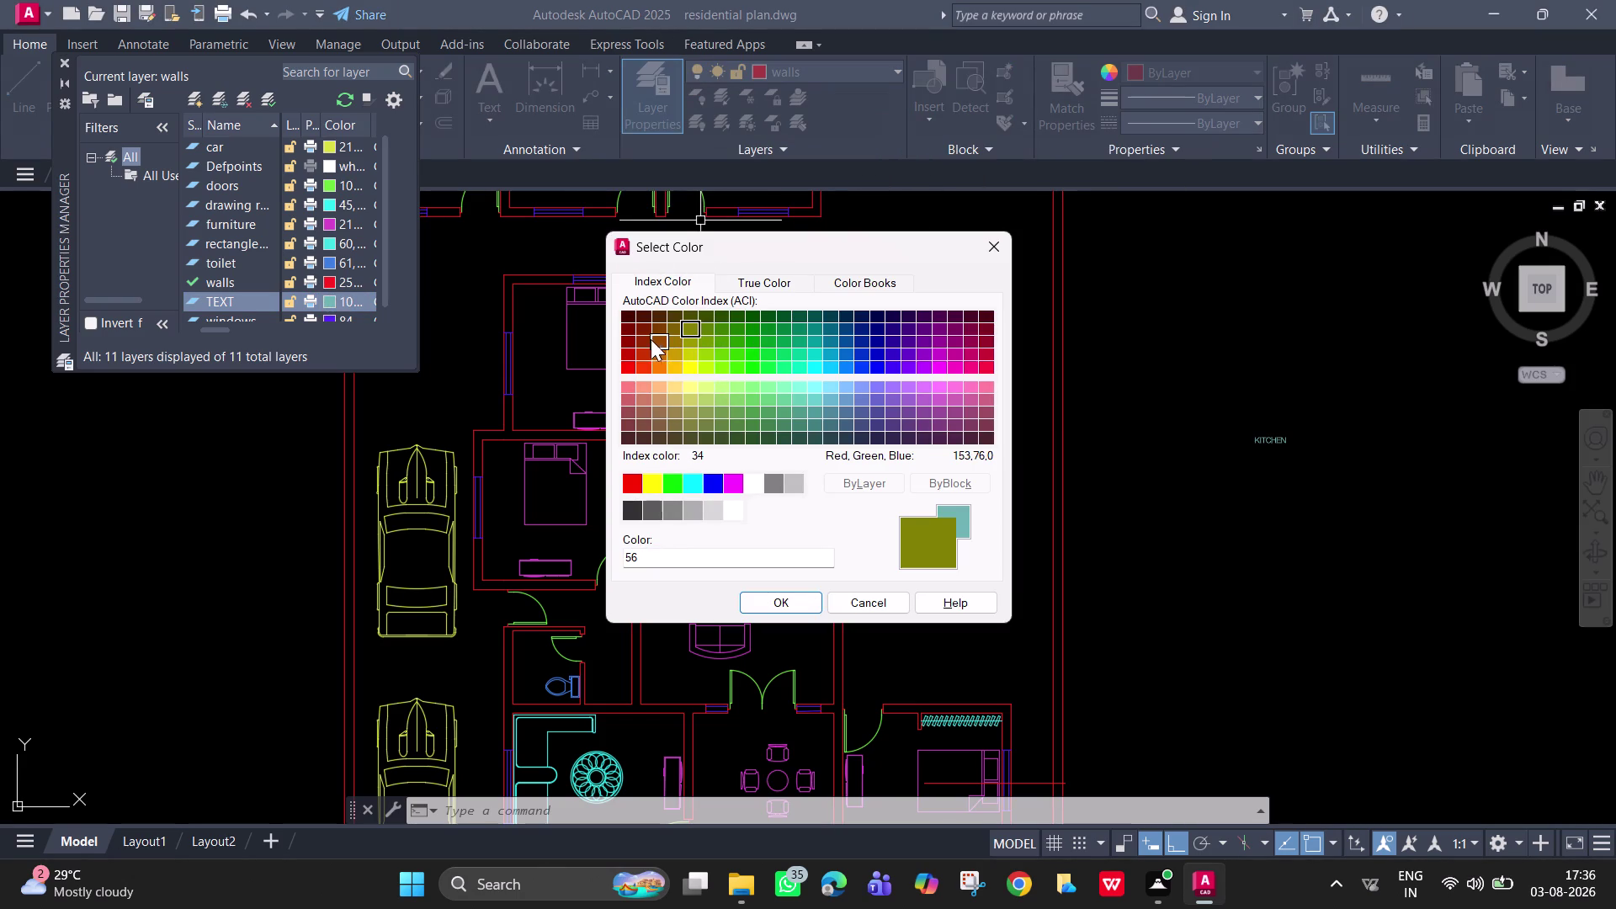
click(638, 339)
click(672, 338)
click(674, 315)
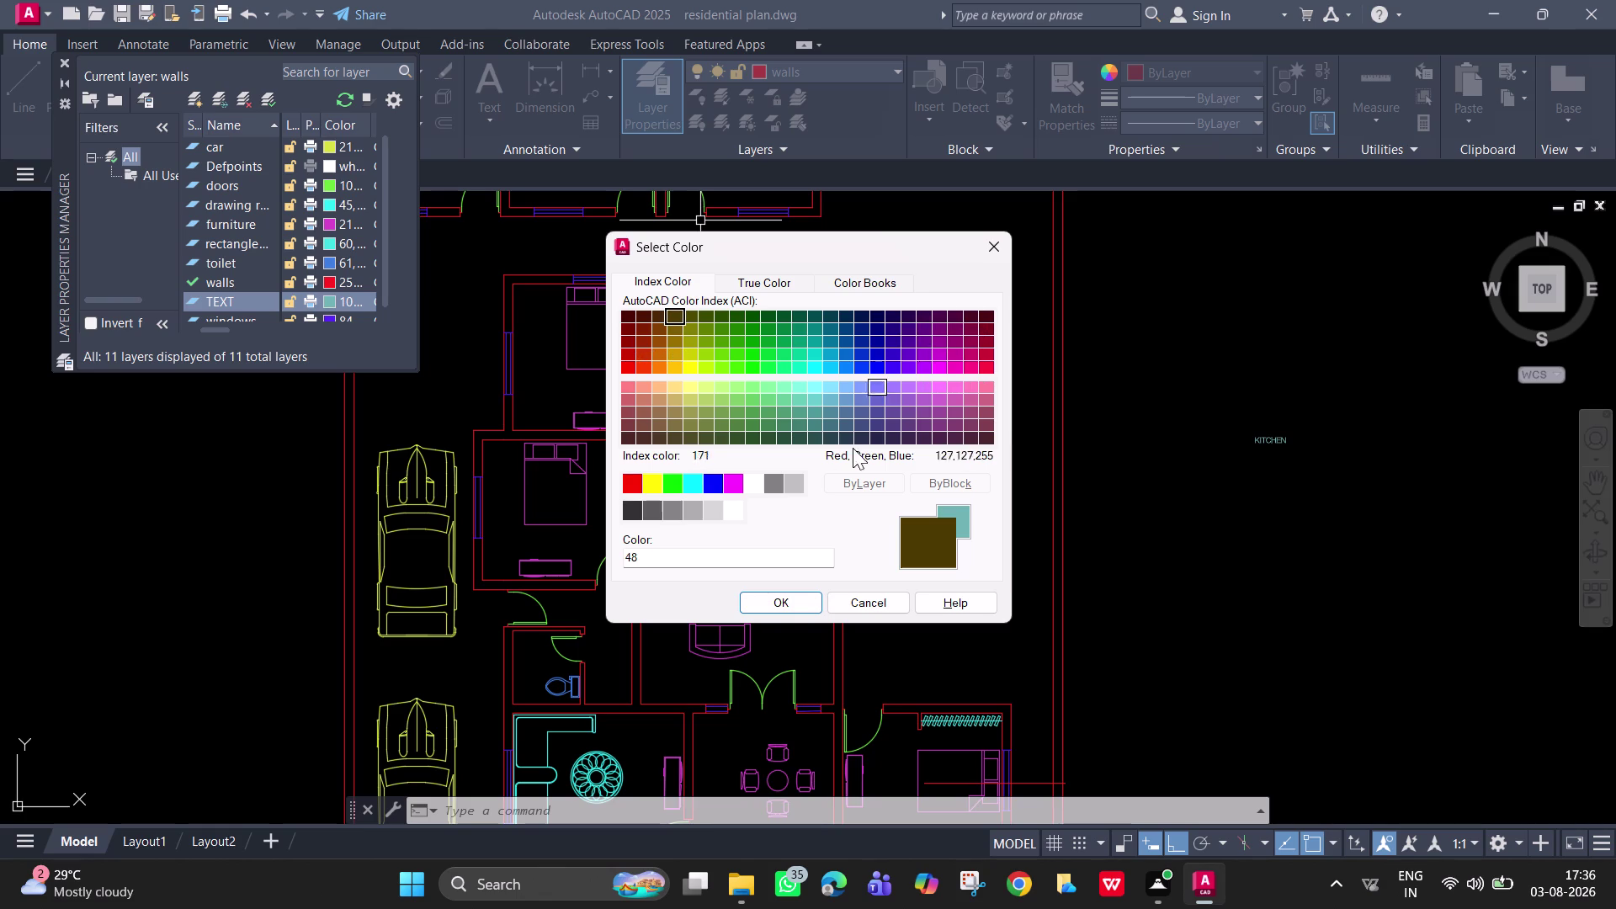
click(770, 603)
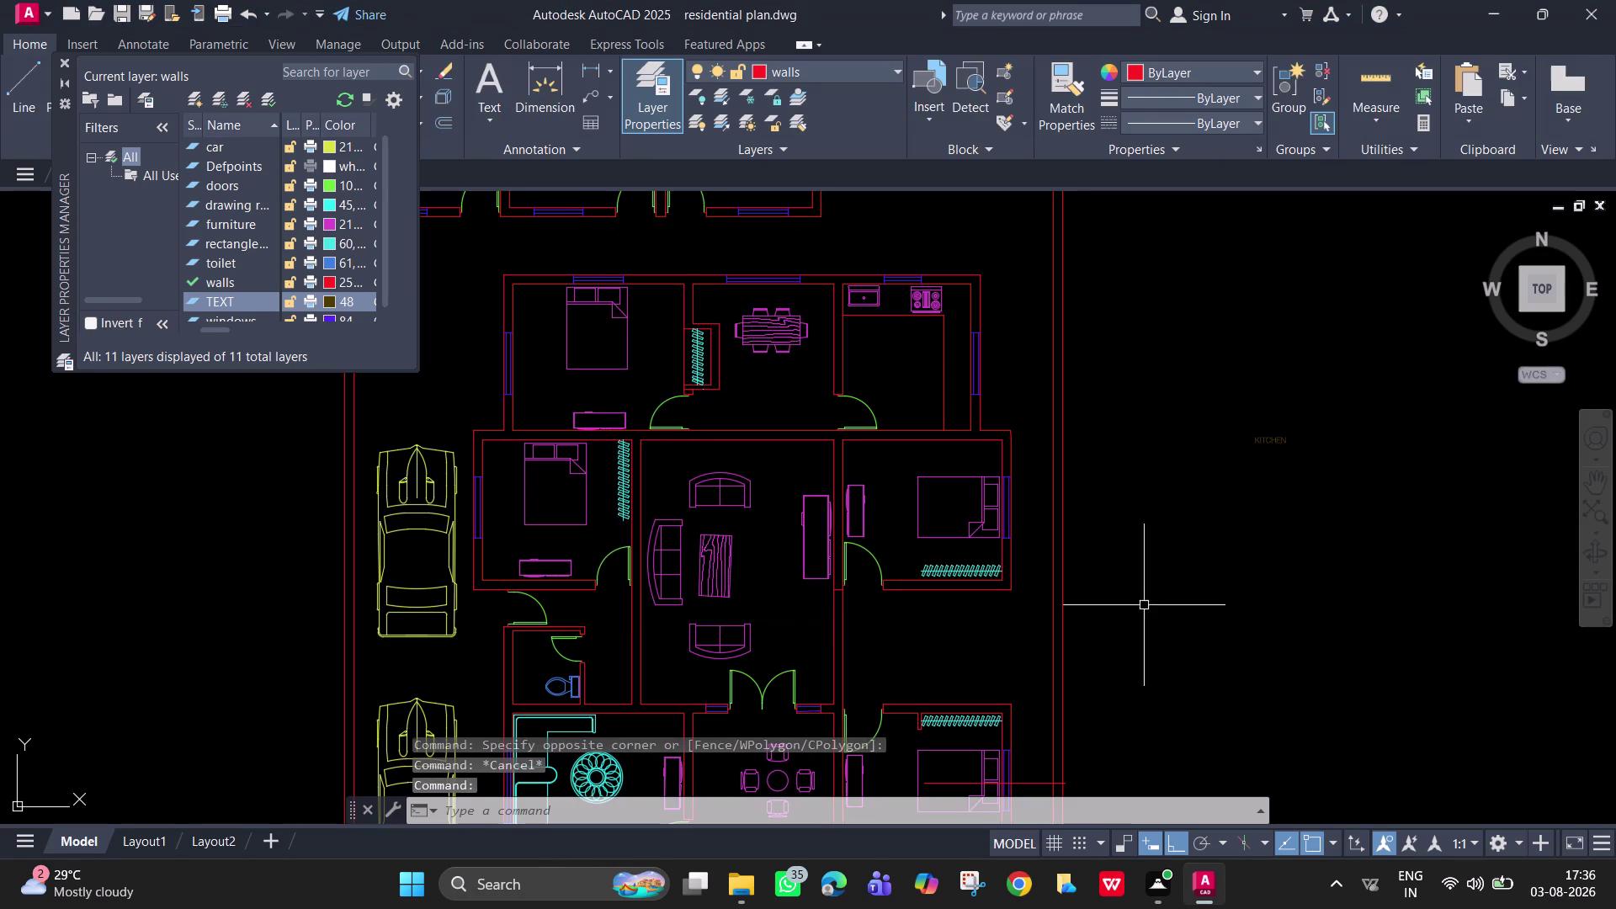
scroll(up, 3)
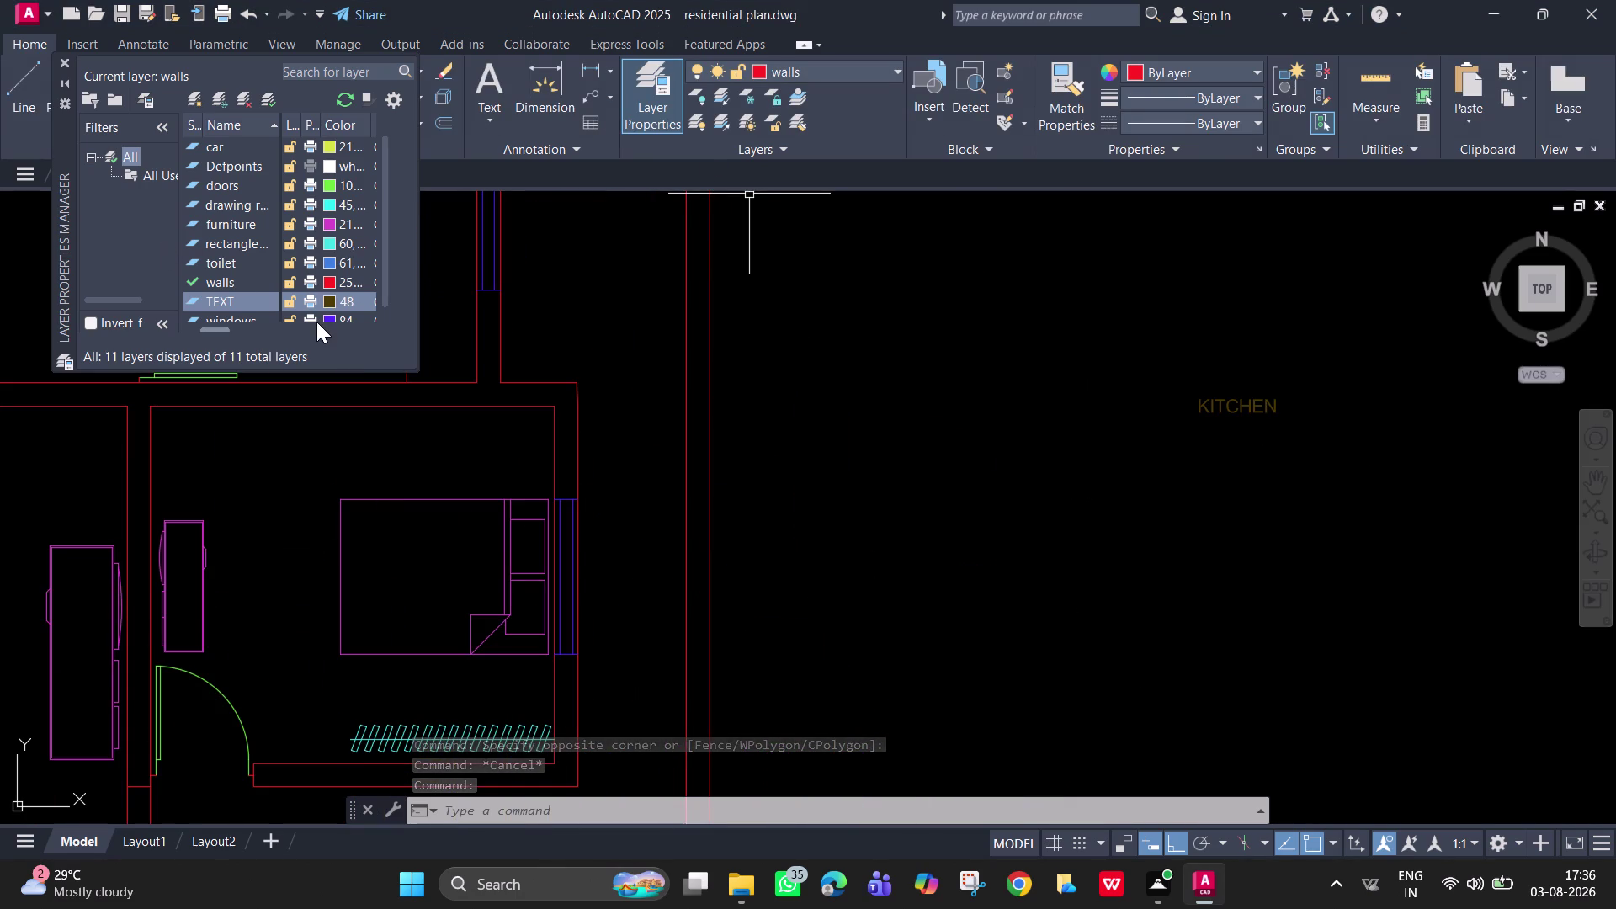
Change the TEXT layer colour to dark violet index 188.
click(328, 301)
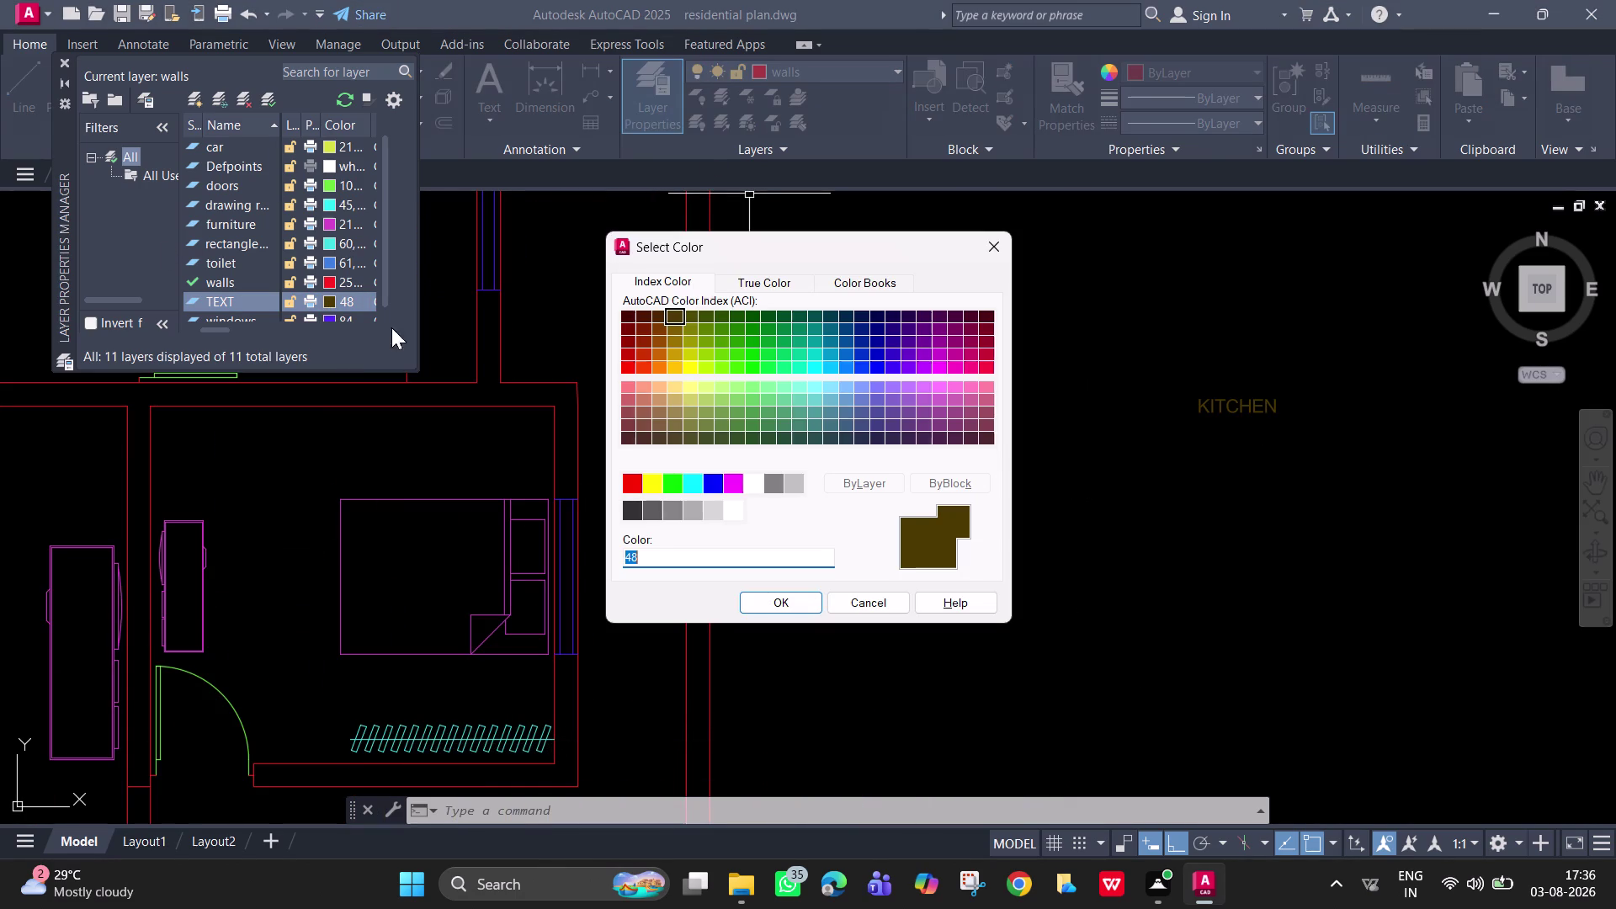
click(824, 413)
click(837, 340)
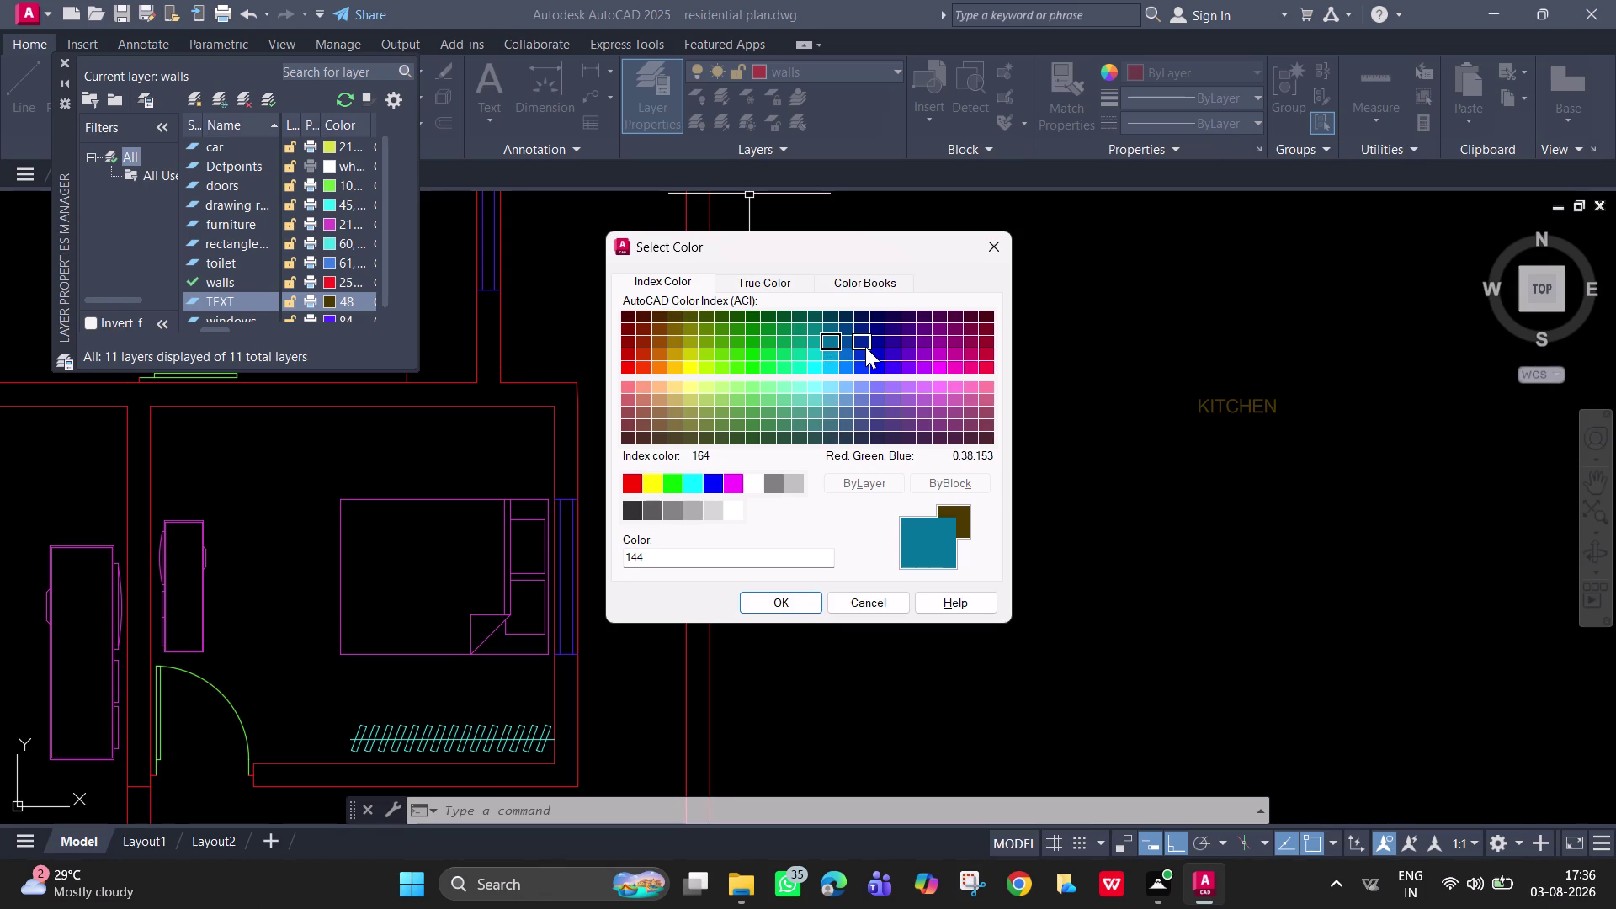
drag(870, 347, 879, 348)
click(918, 349)
click(919, 335)
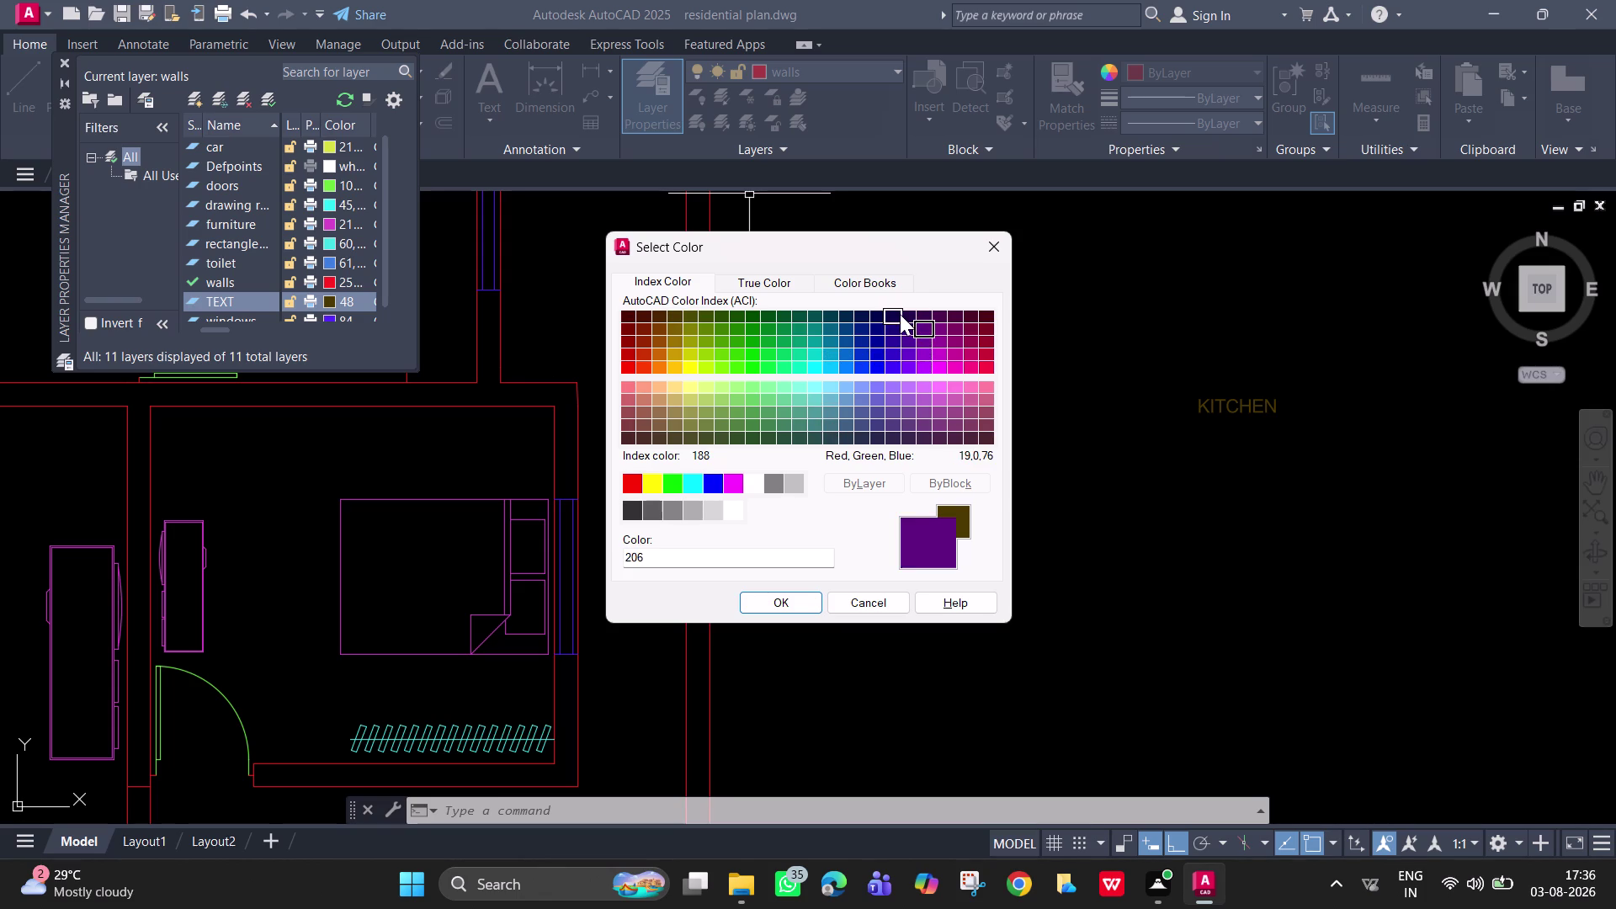
click(900, 314)
click(795, 600)
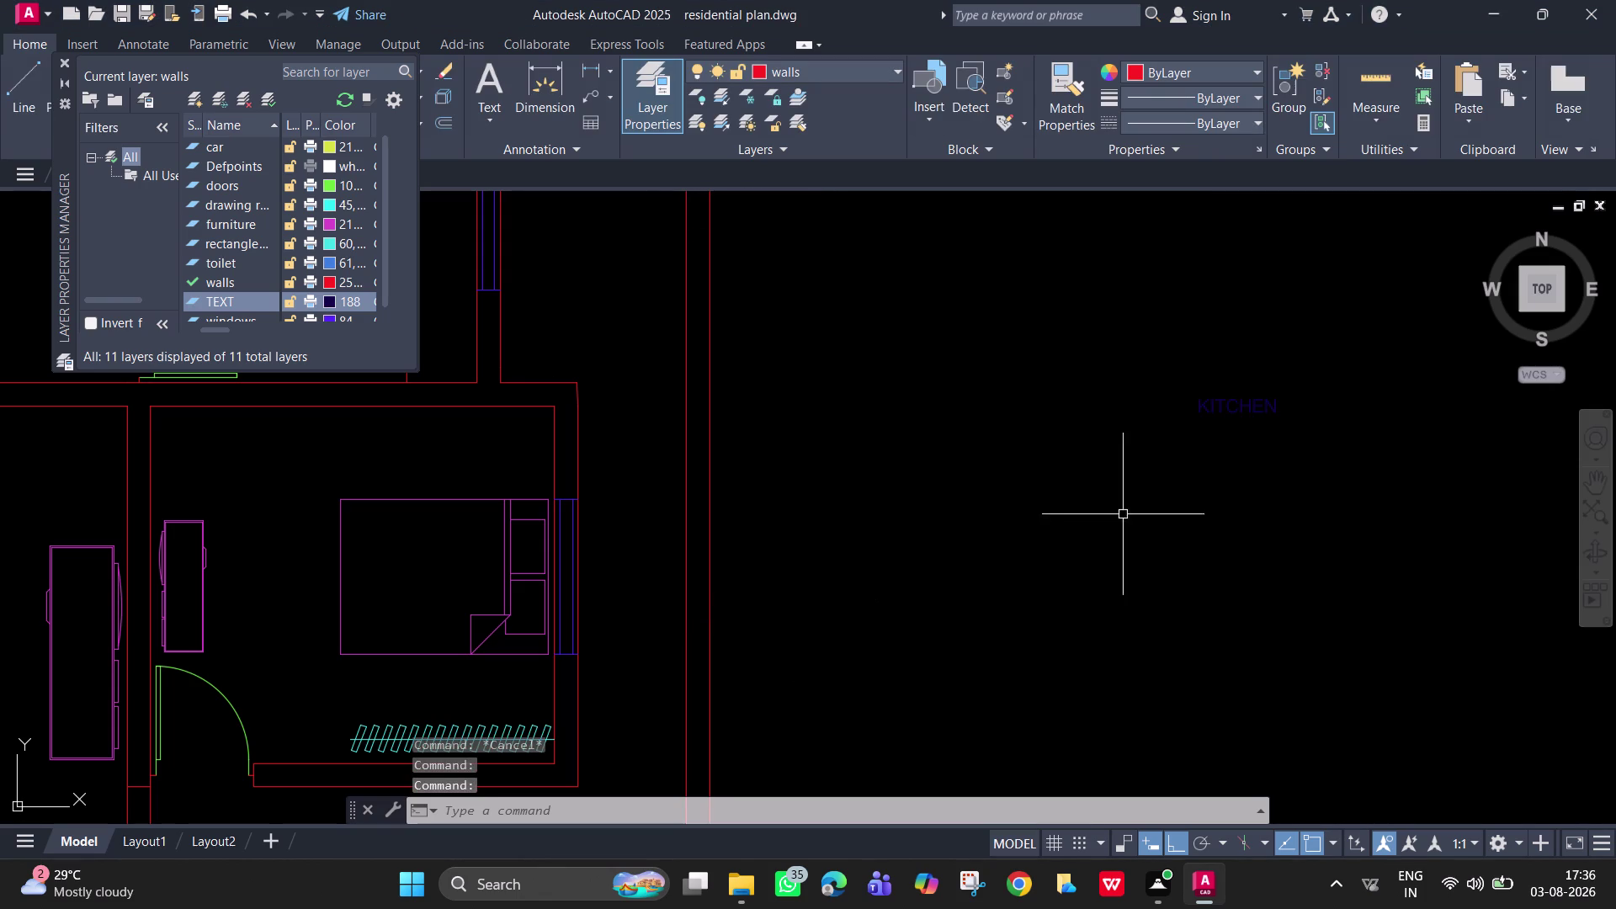
click(873, 69)
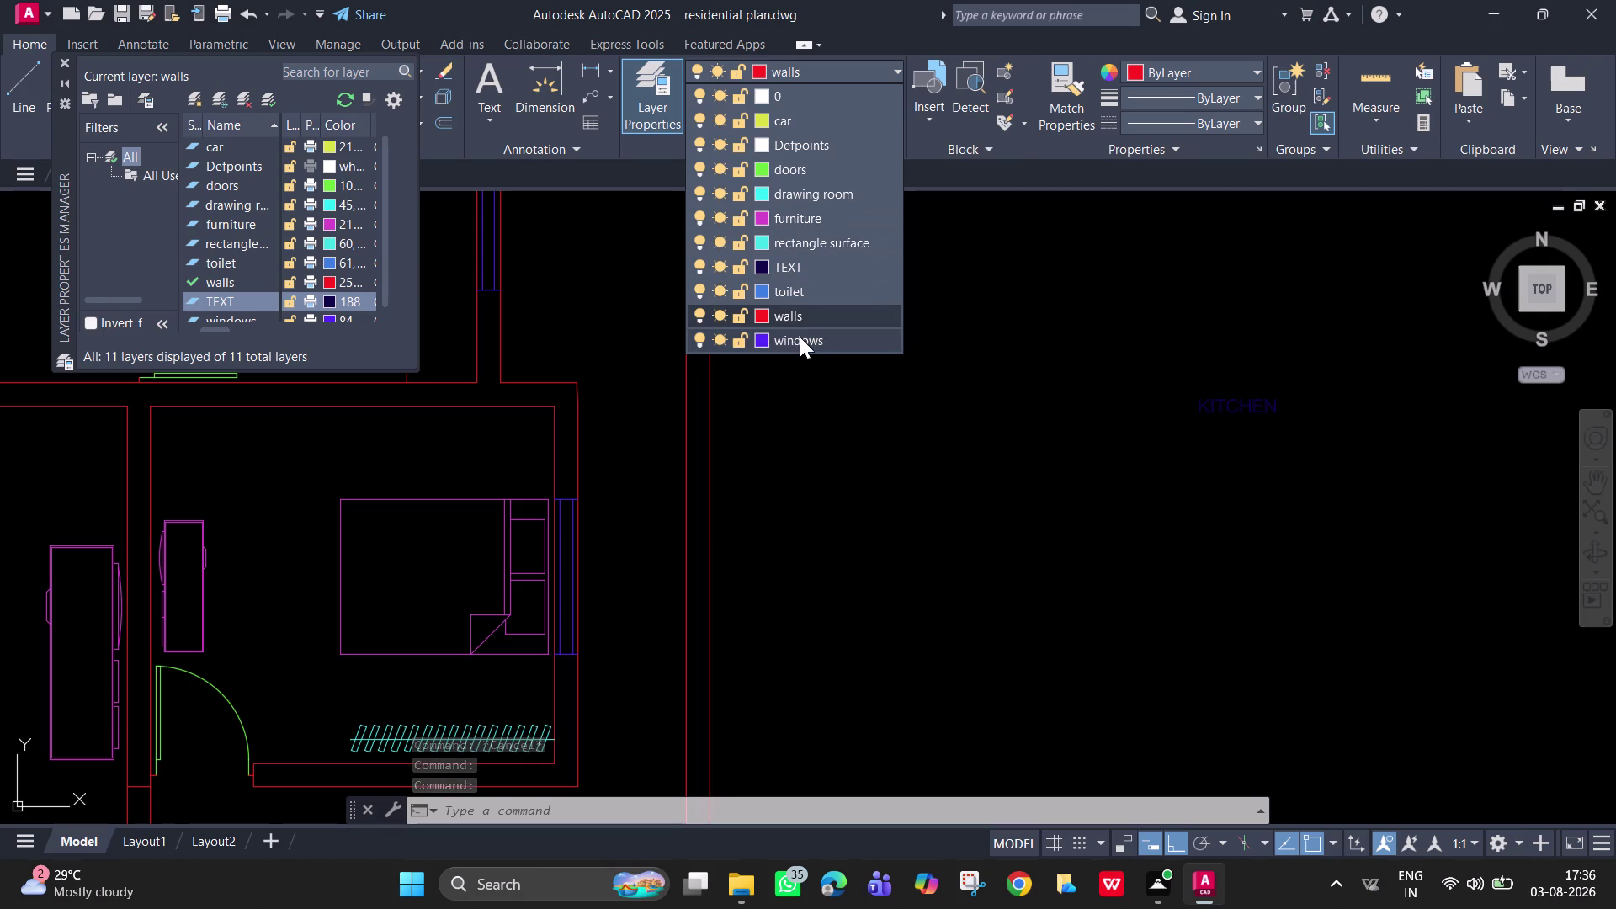
Make TEXT the current layer and select the KITCHEN label.
click(790, 274)
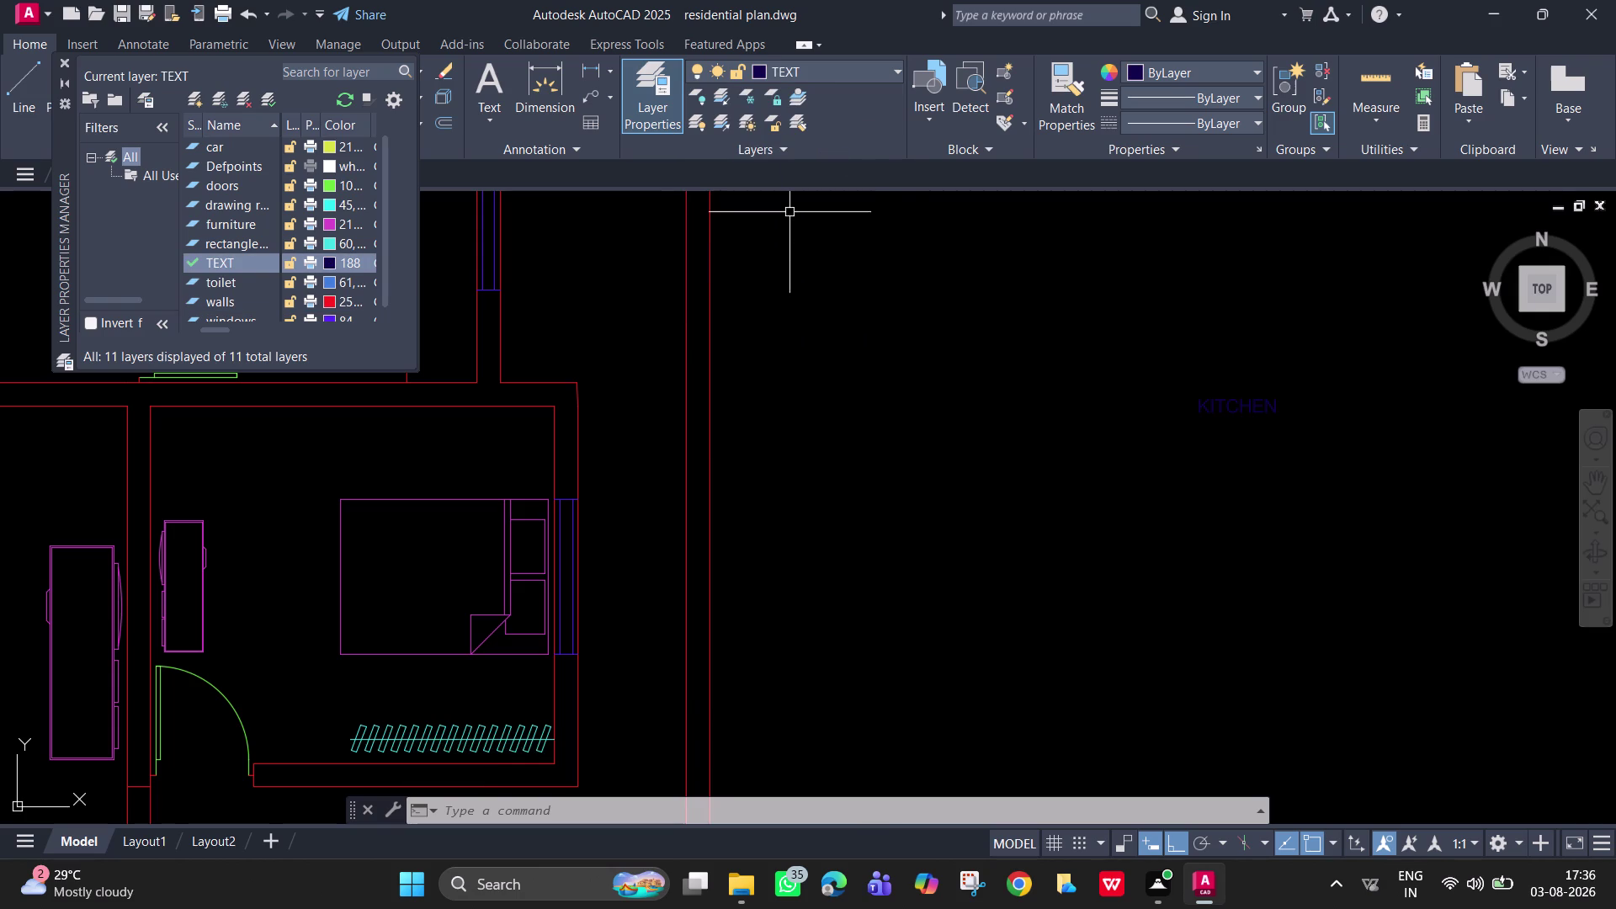
drag(1274, 498, 1272, 486)
click(1175, 309)
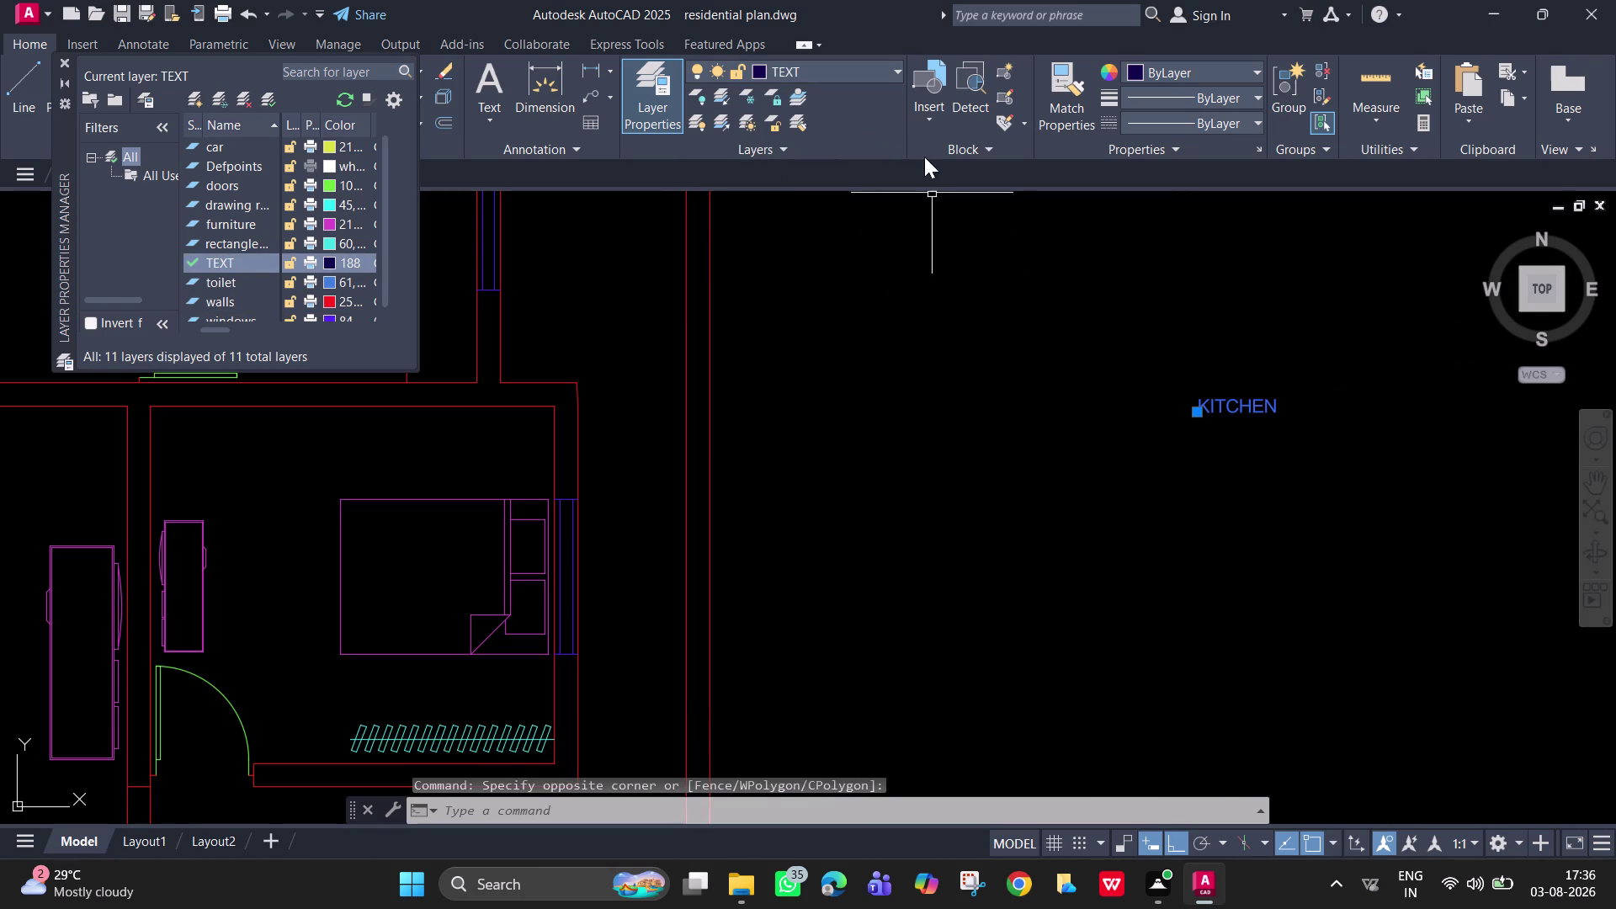
click(755, 76)
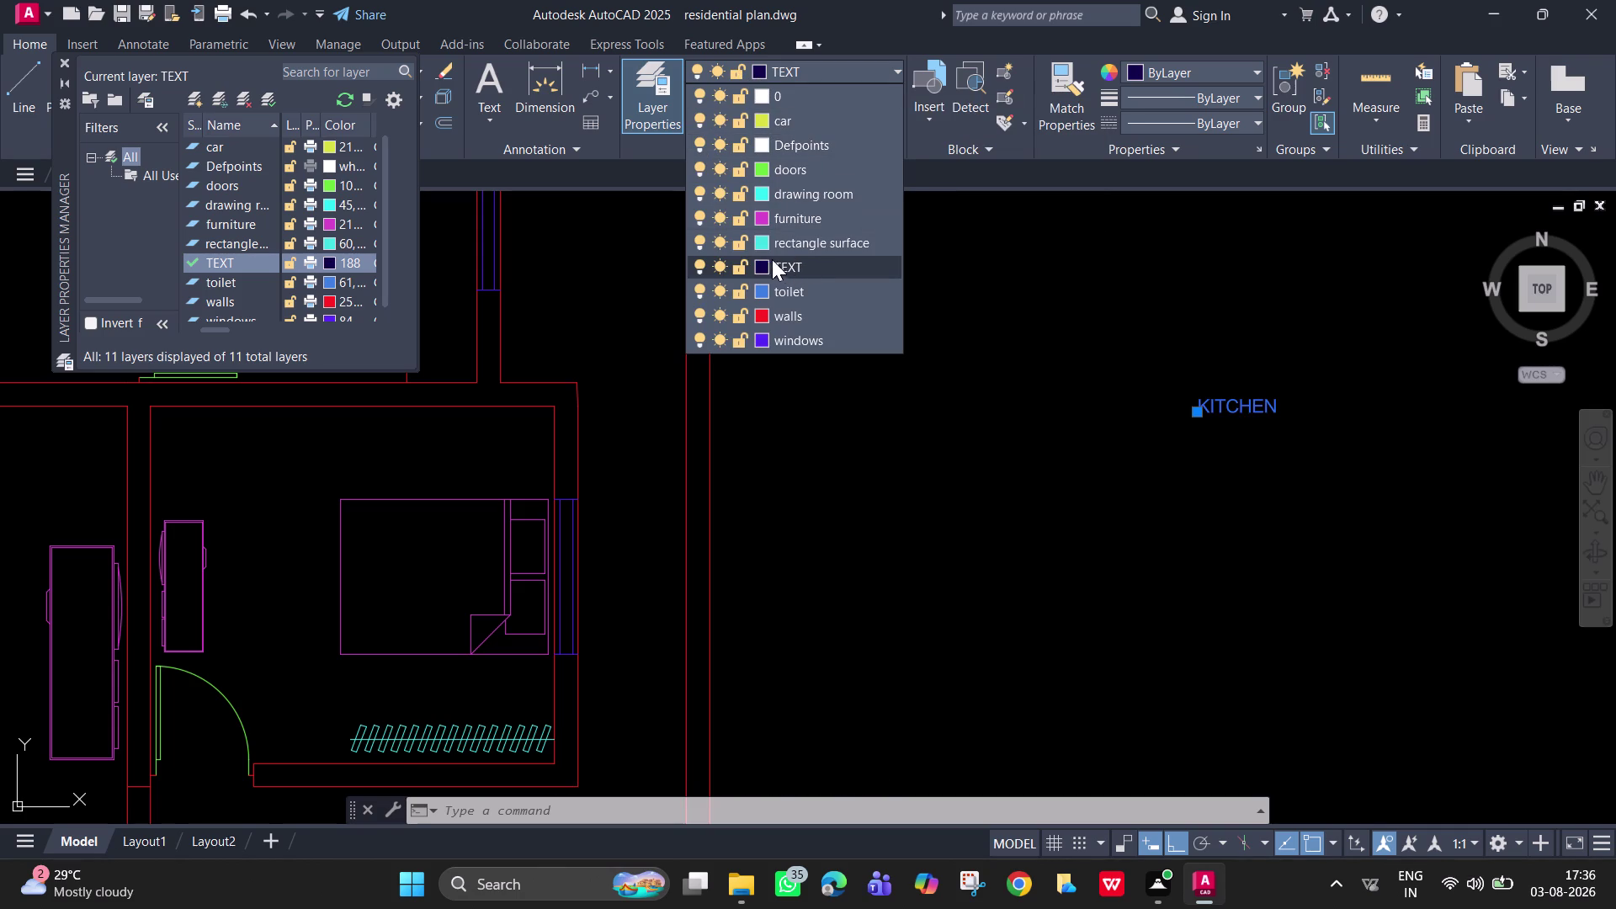
Recolour the TEXT layer to cyan index 130 and cancel the selection.
click(759, 259)
click(762, 269)
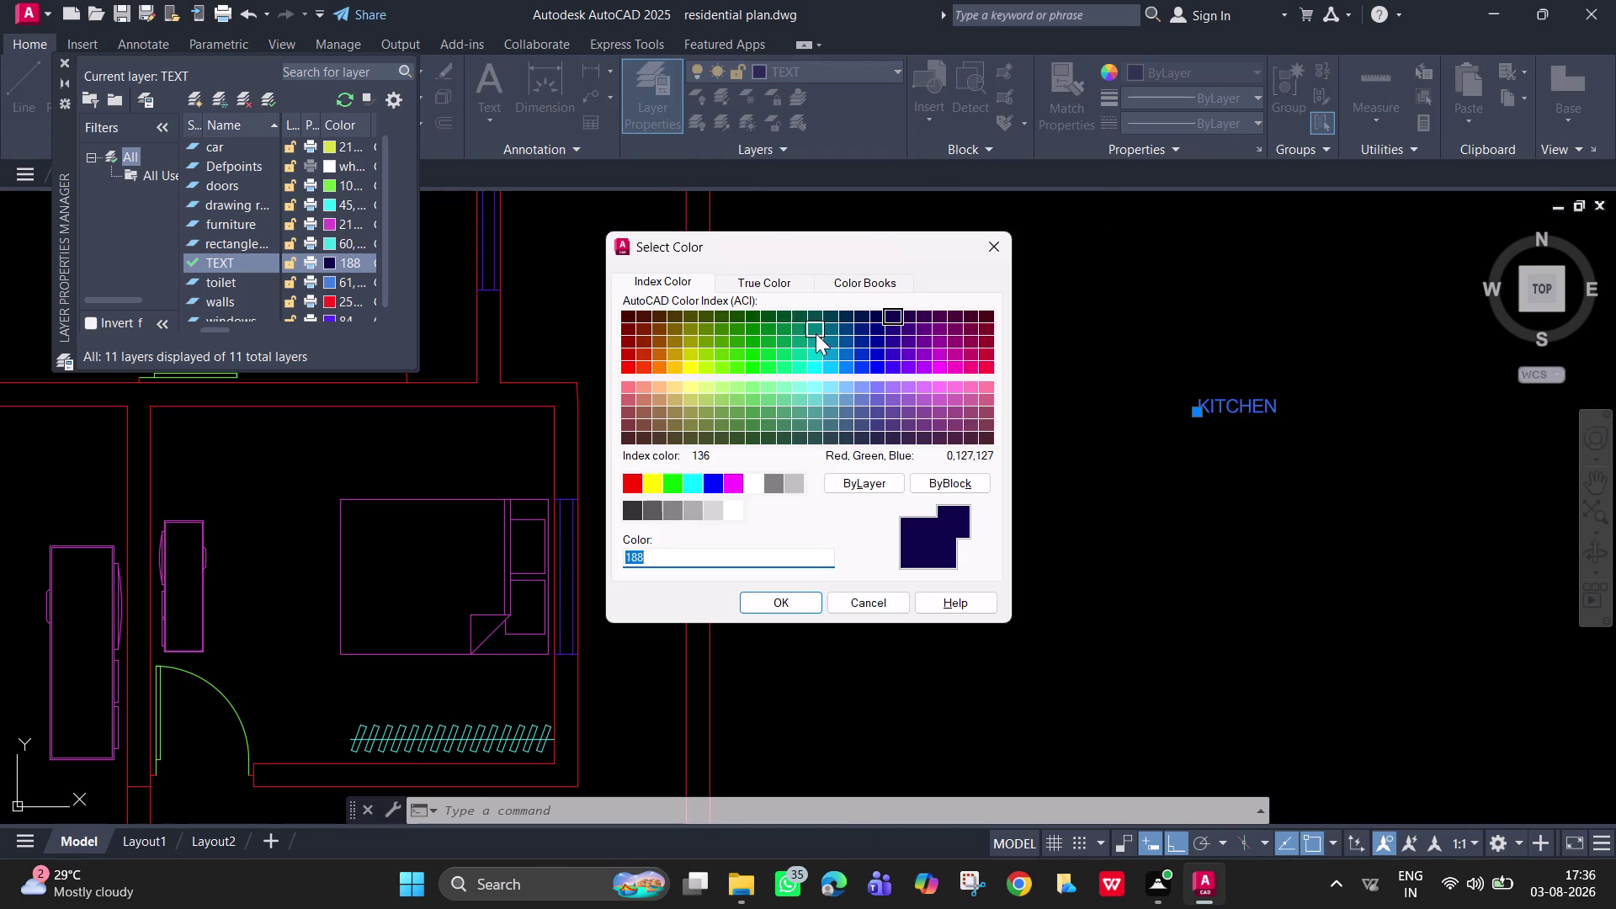
click(821, 345)
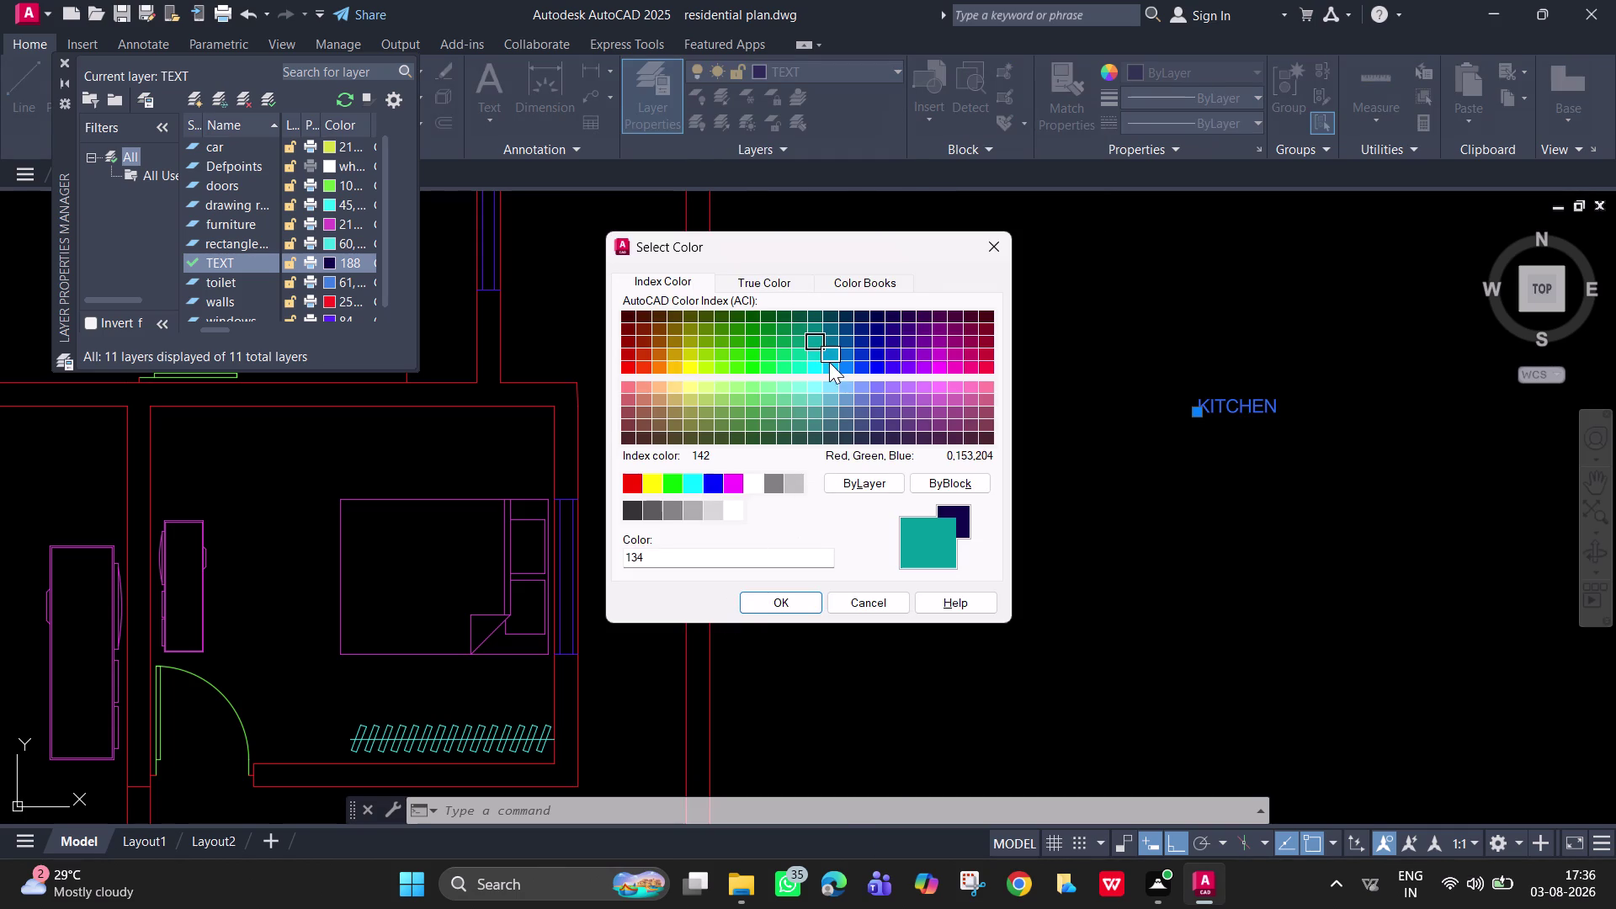
click(820, 368)
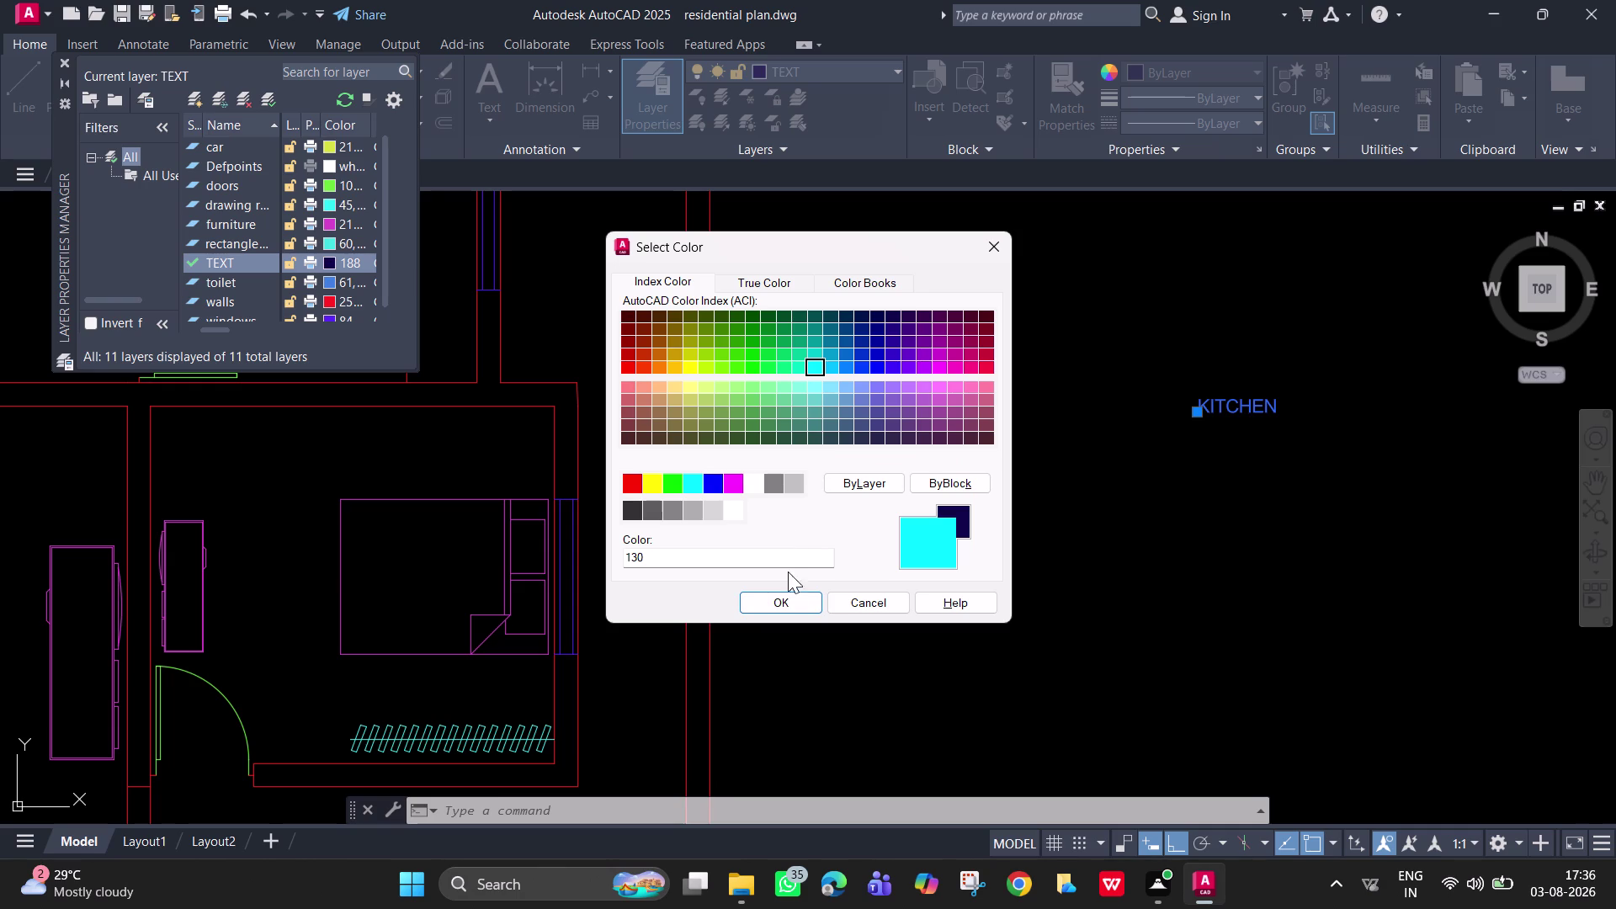
click(873, 376)
click(789, 599)
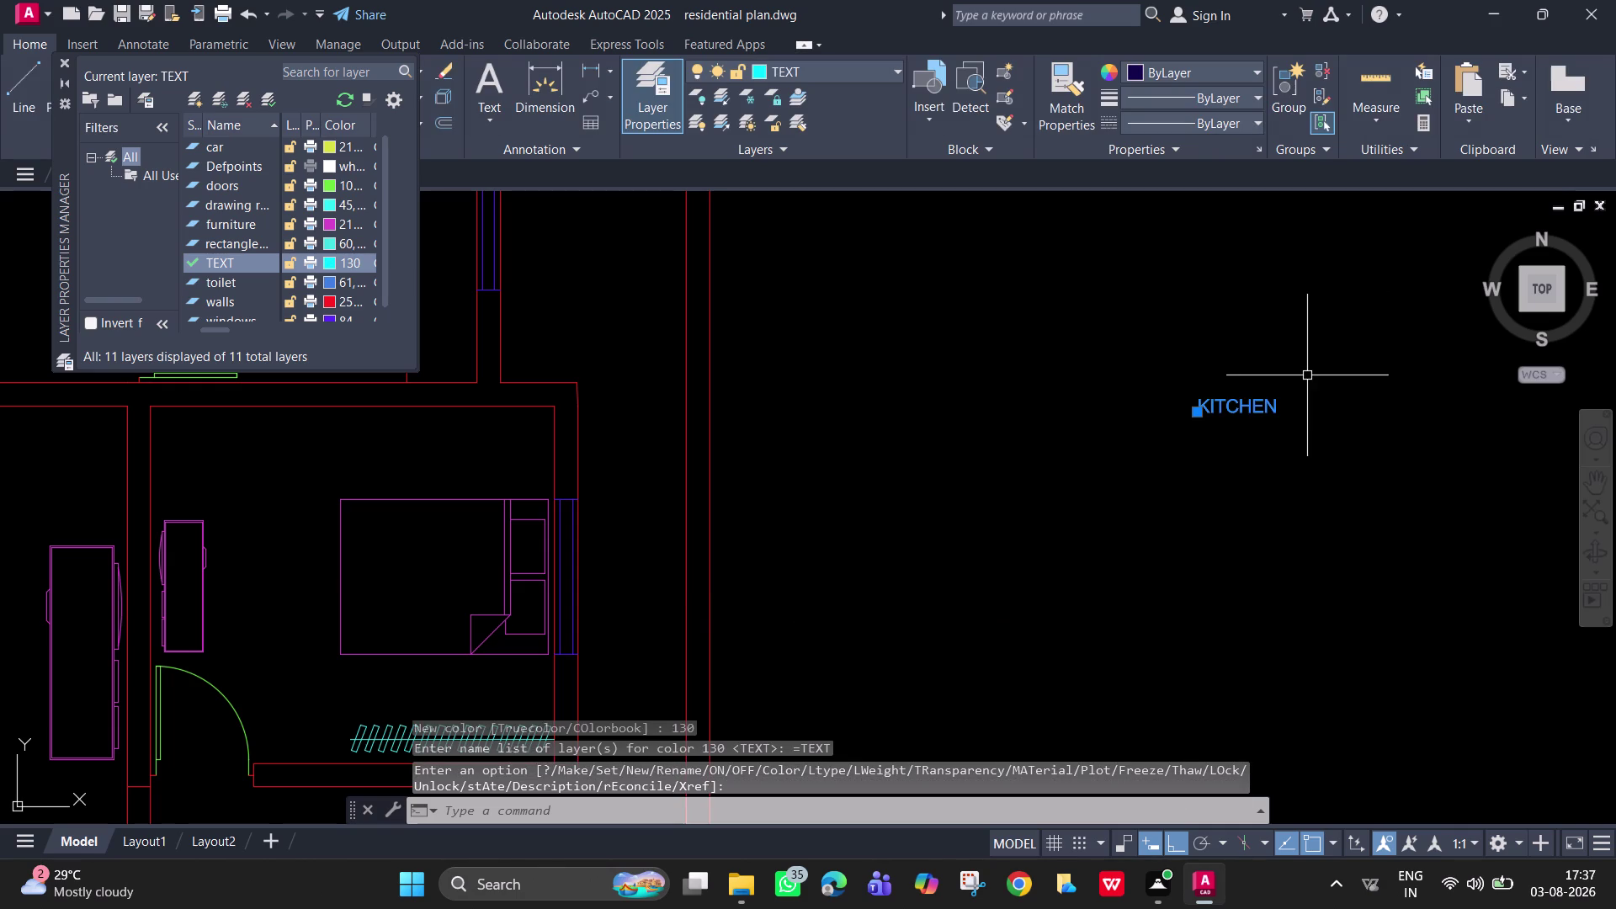
key(Escape)
scroll(down, 3)
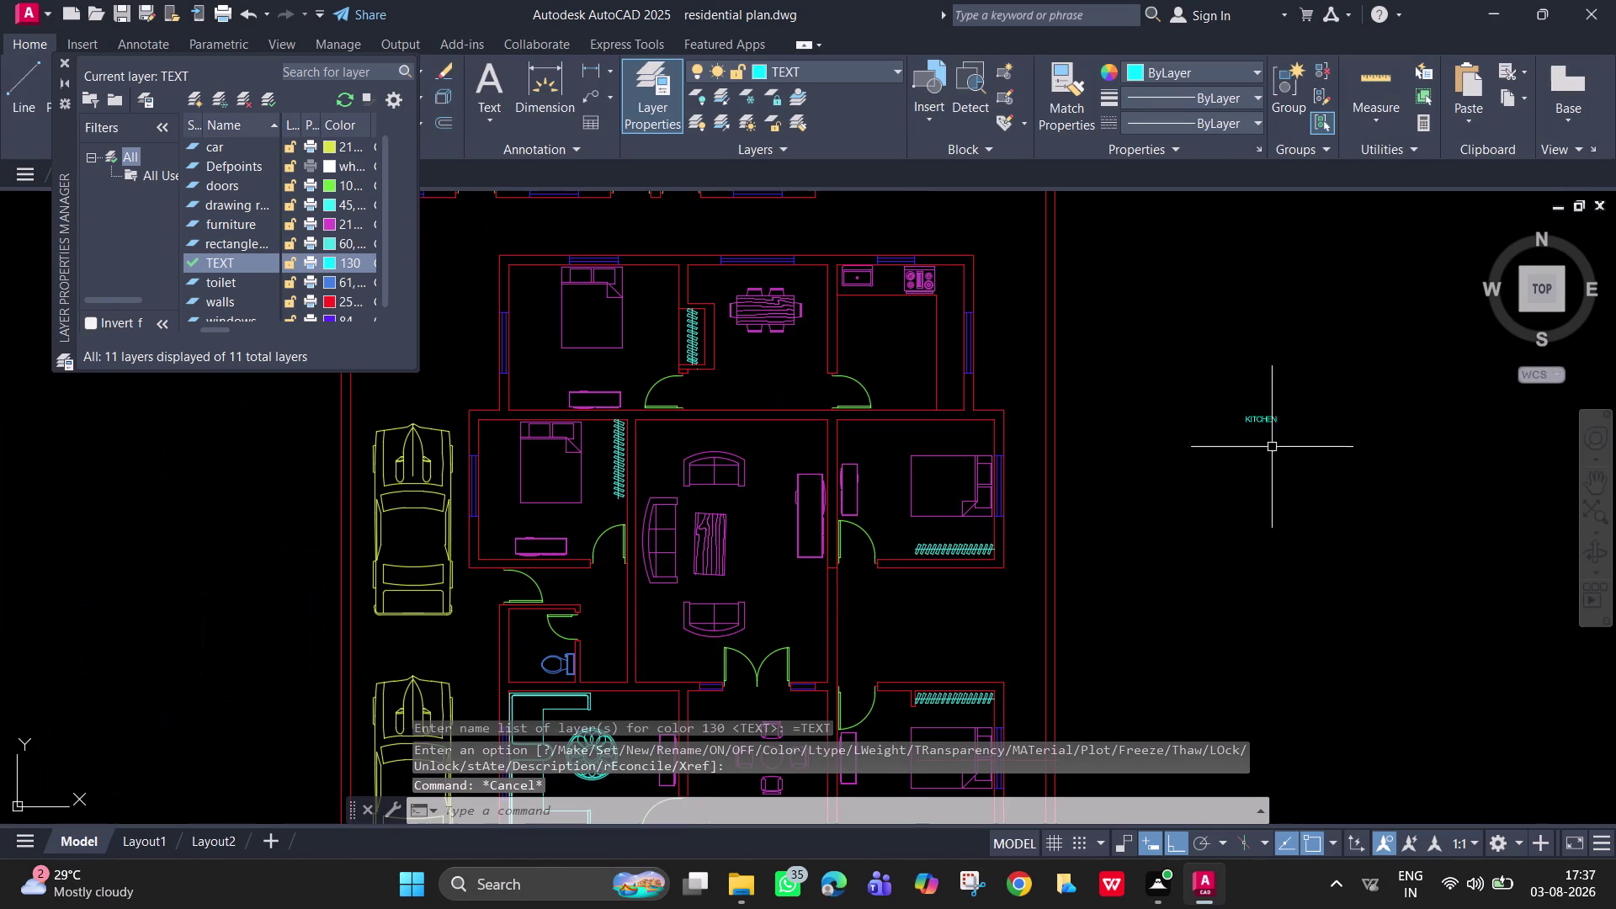
scroll(up, 3)
scroll(down, 3)
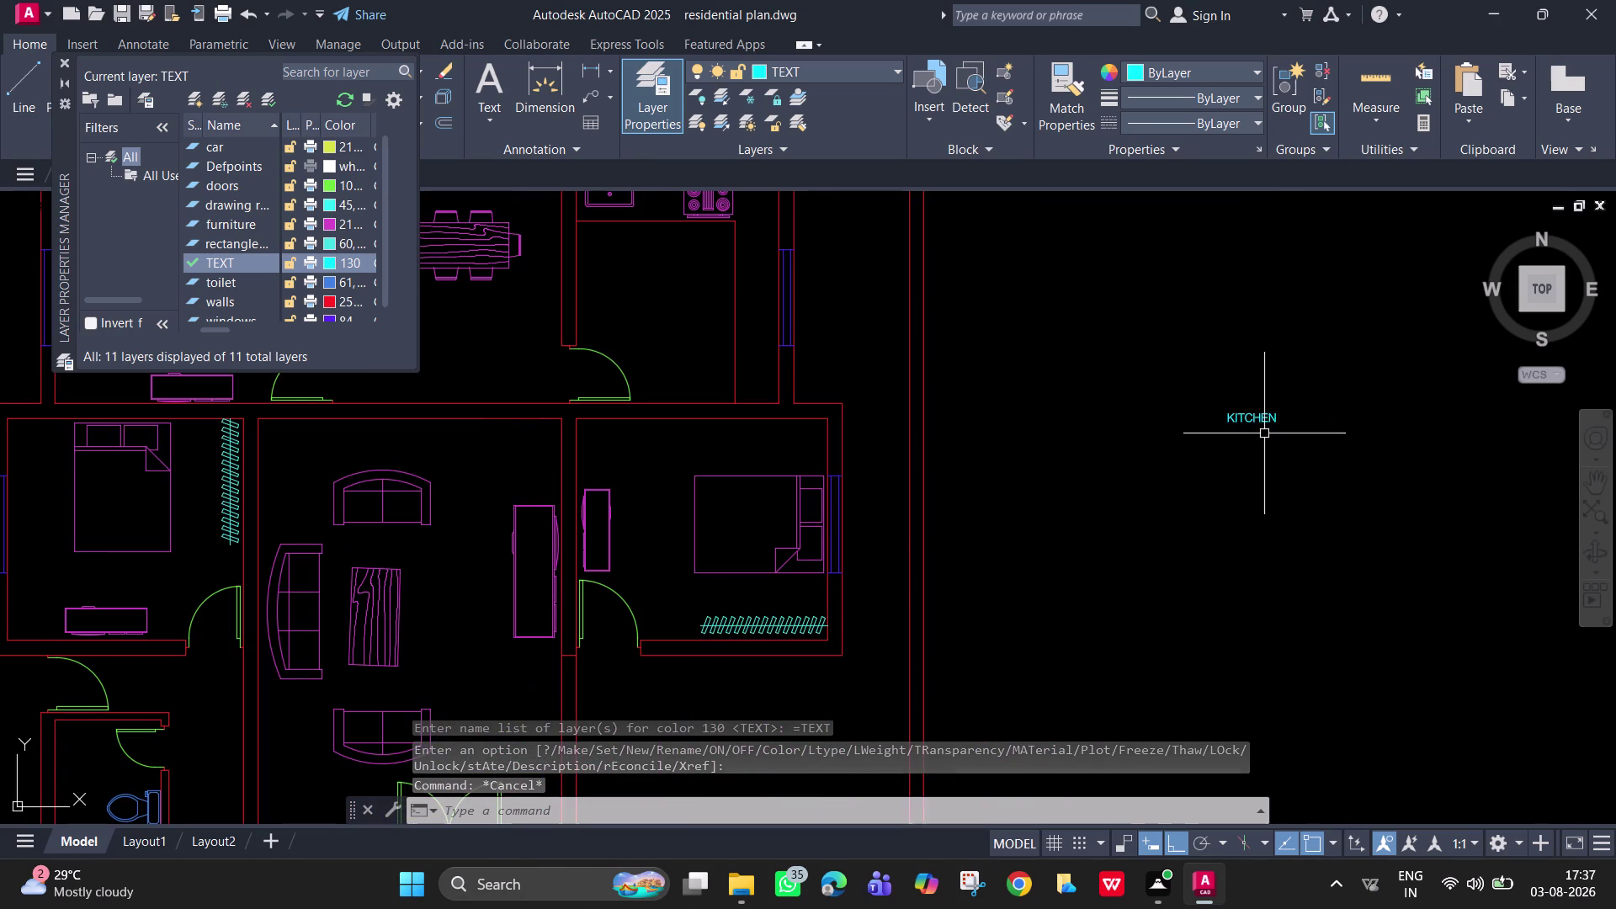
click(1289, 465)
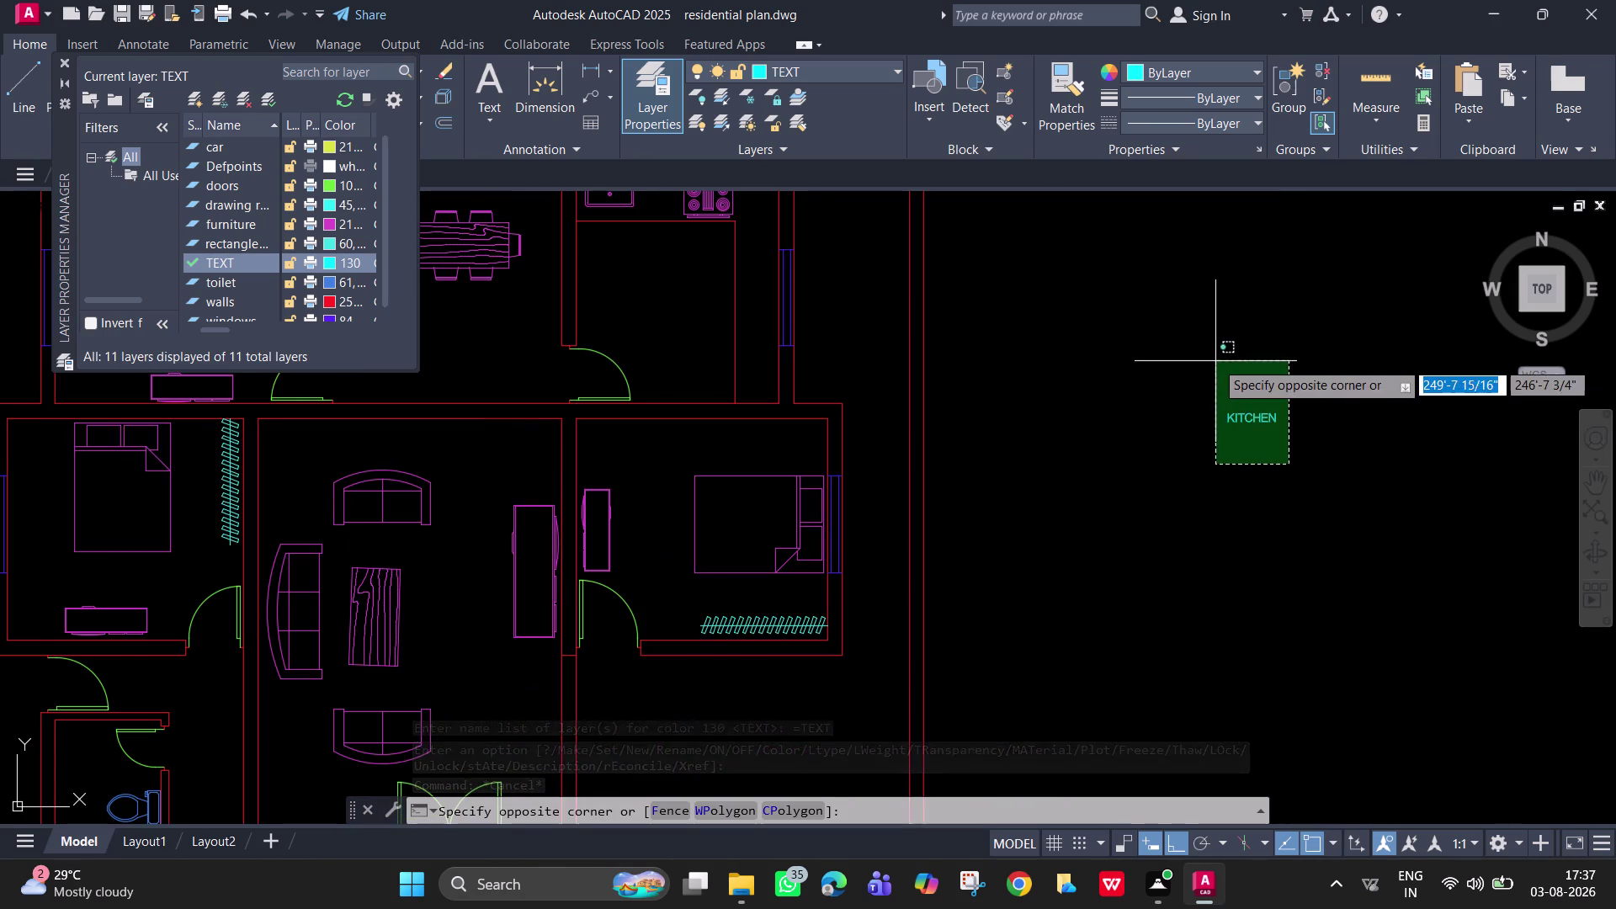
Enlarge the KITCHEN label with SCALE from a picked base point.
key(Escape)
click(1289, 452)
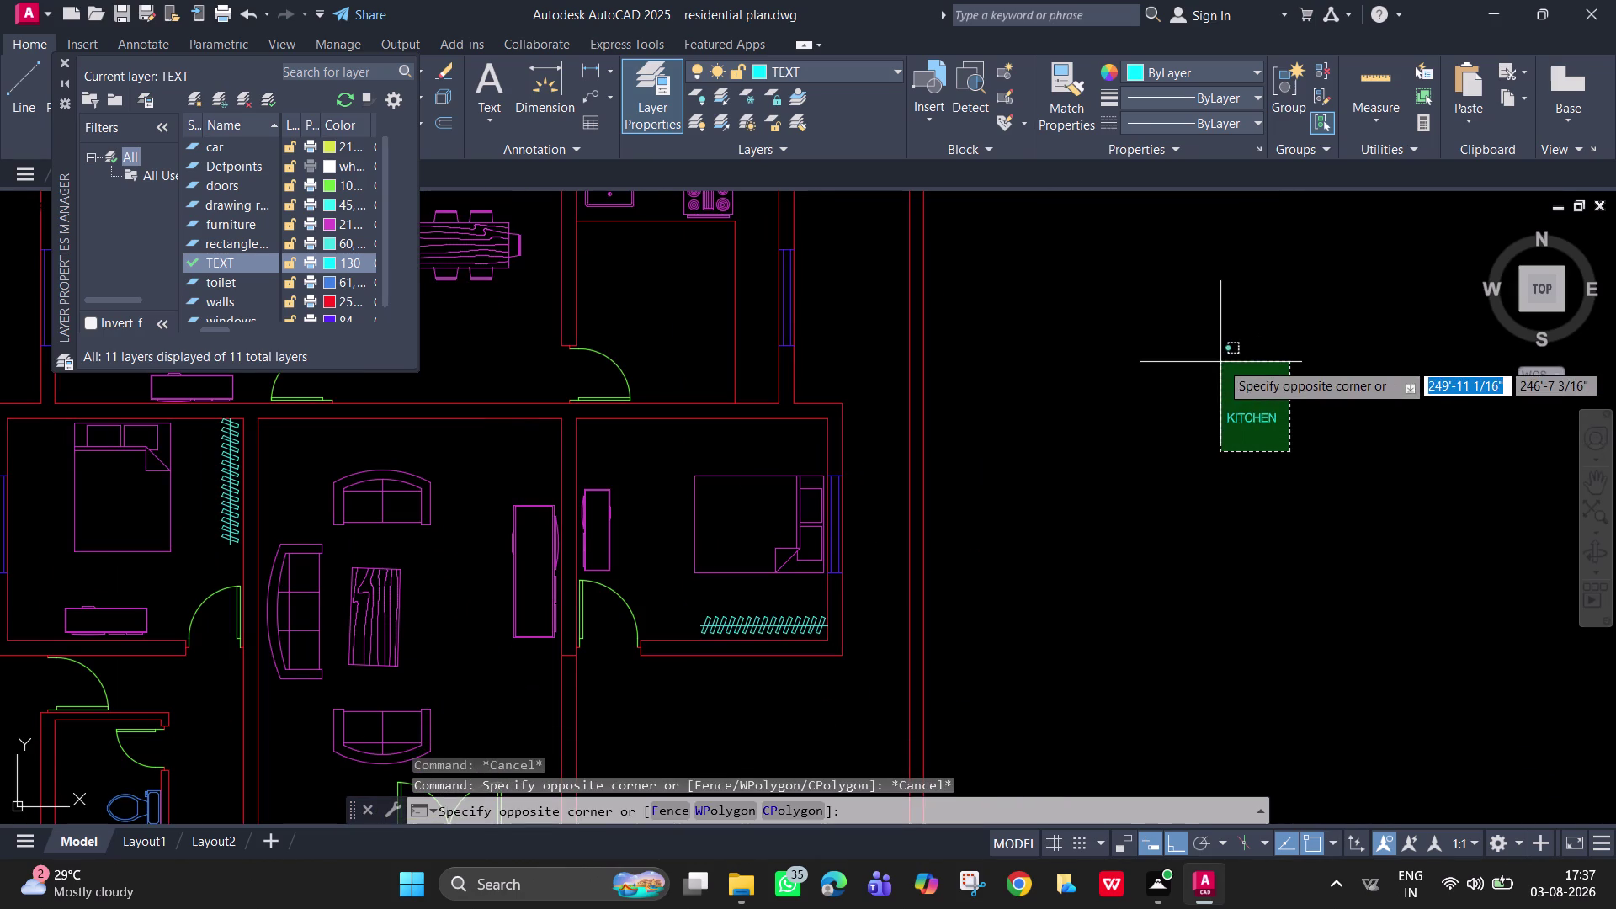
click(1220, 362)
key(s)
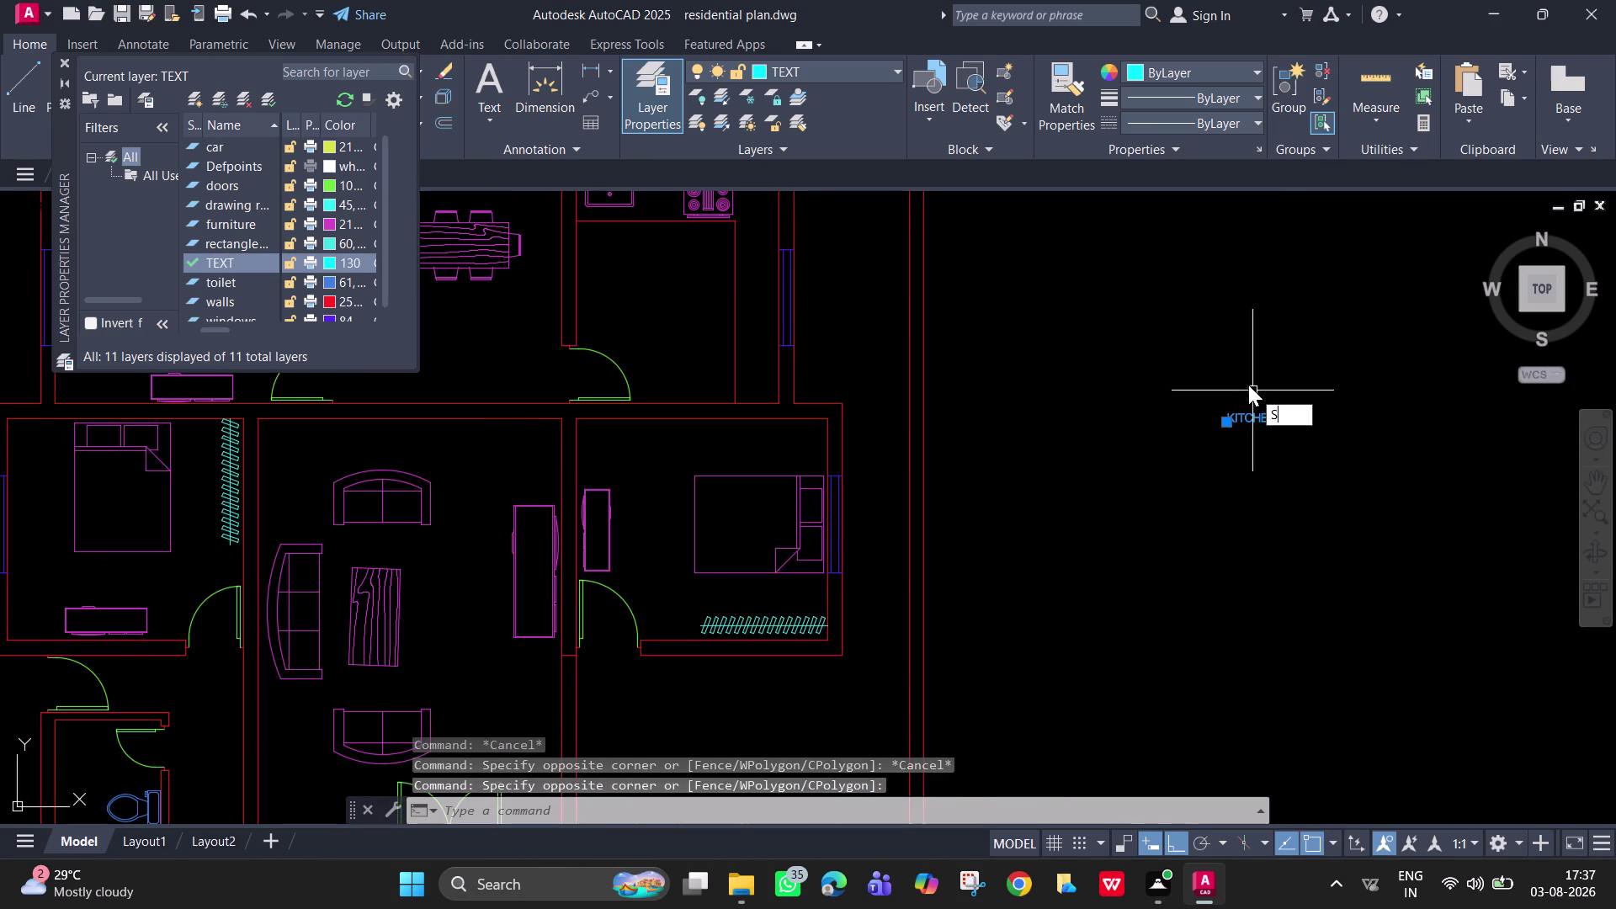
text(C)
key(space)
click(1157, 424)
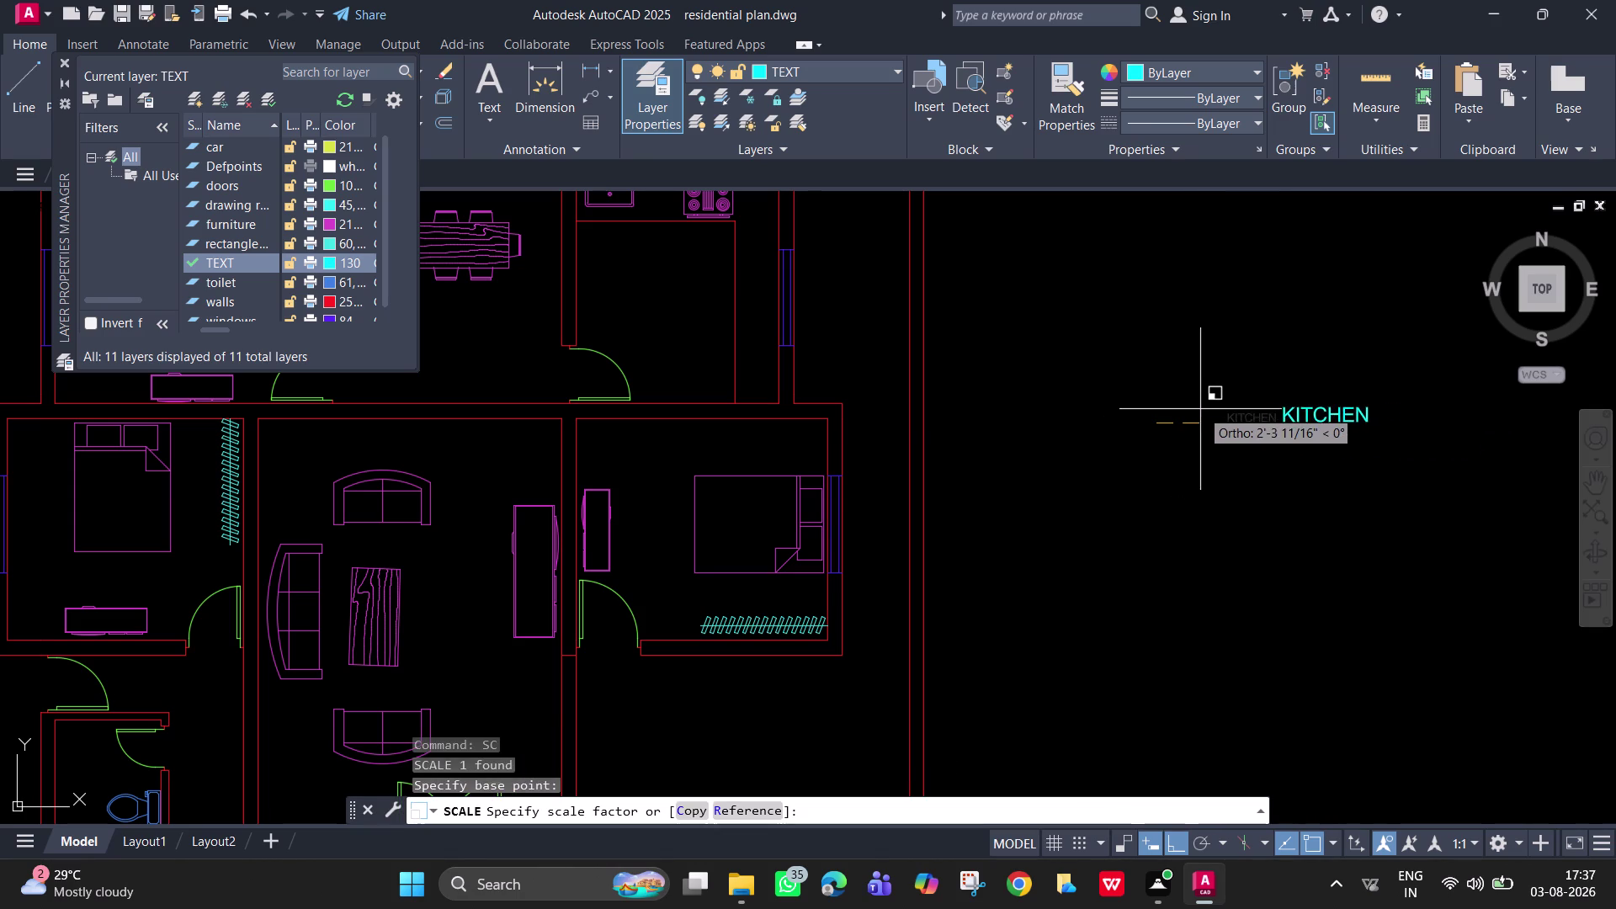
click(1194, 409)
Move the enlarged label into the kitchen room with Ortho turned off.
click(1324, 449)
click(1249, 367)
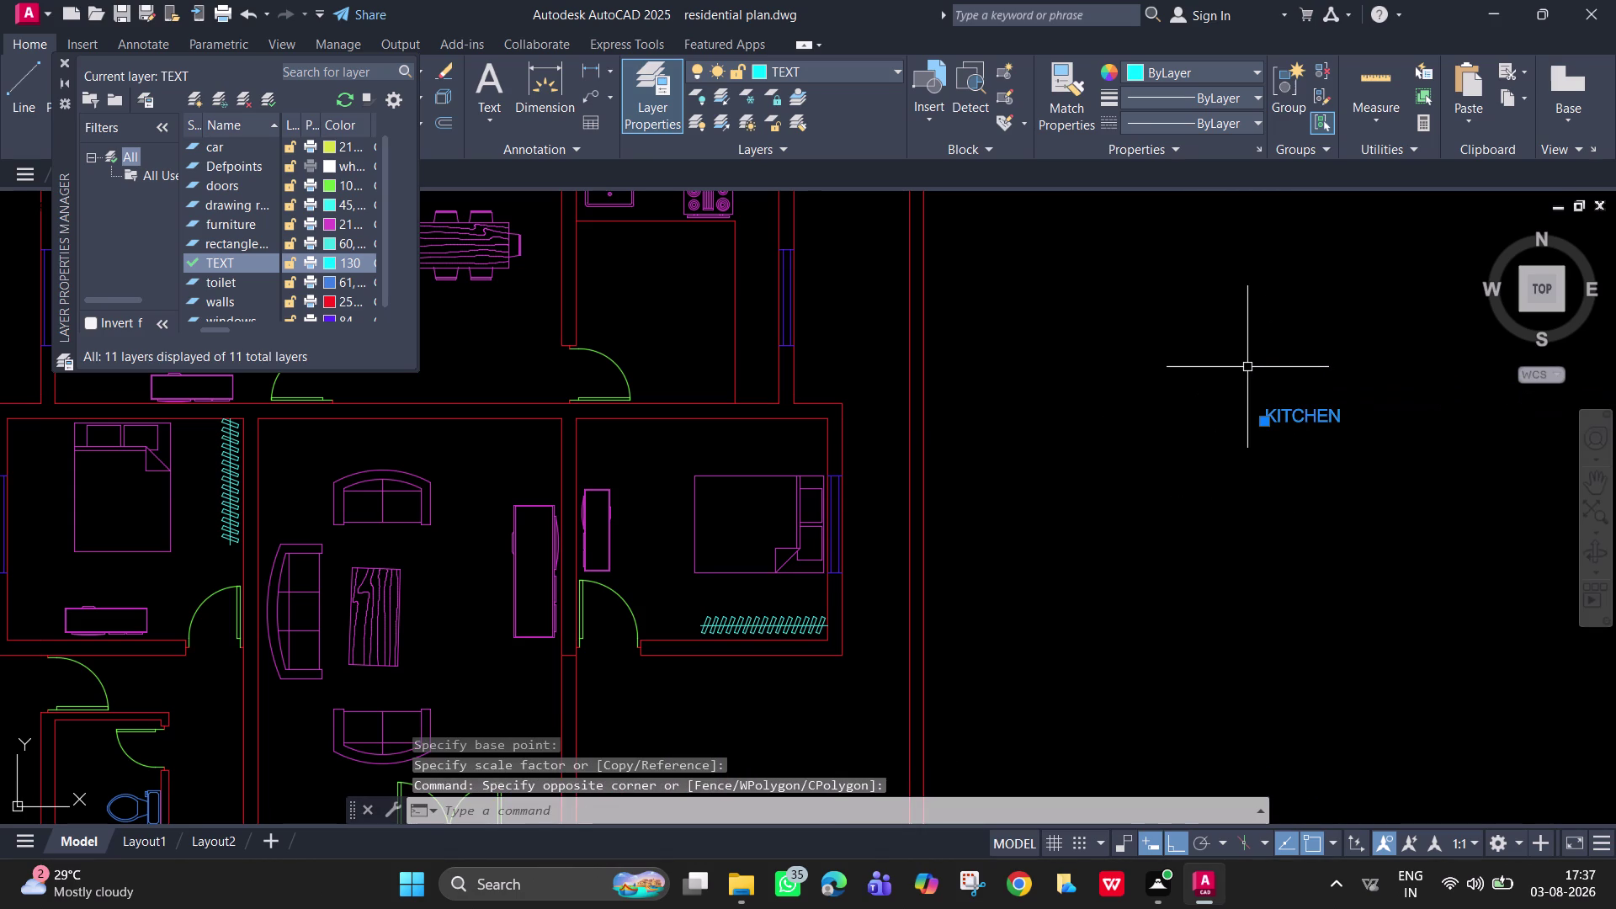
text(M)
key(space)
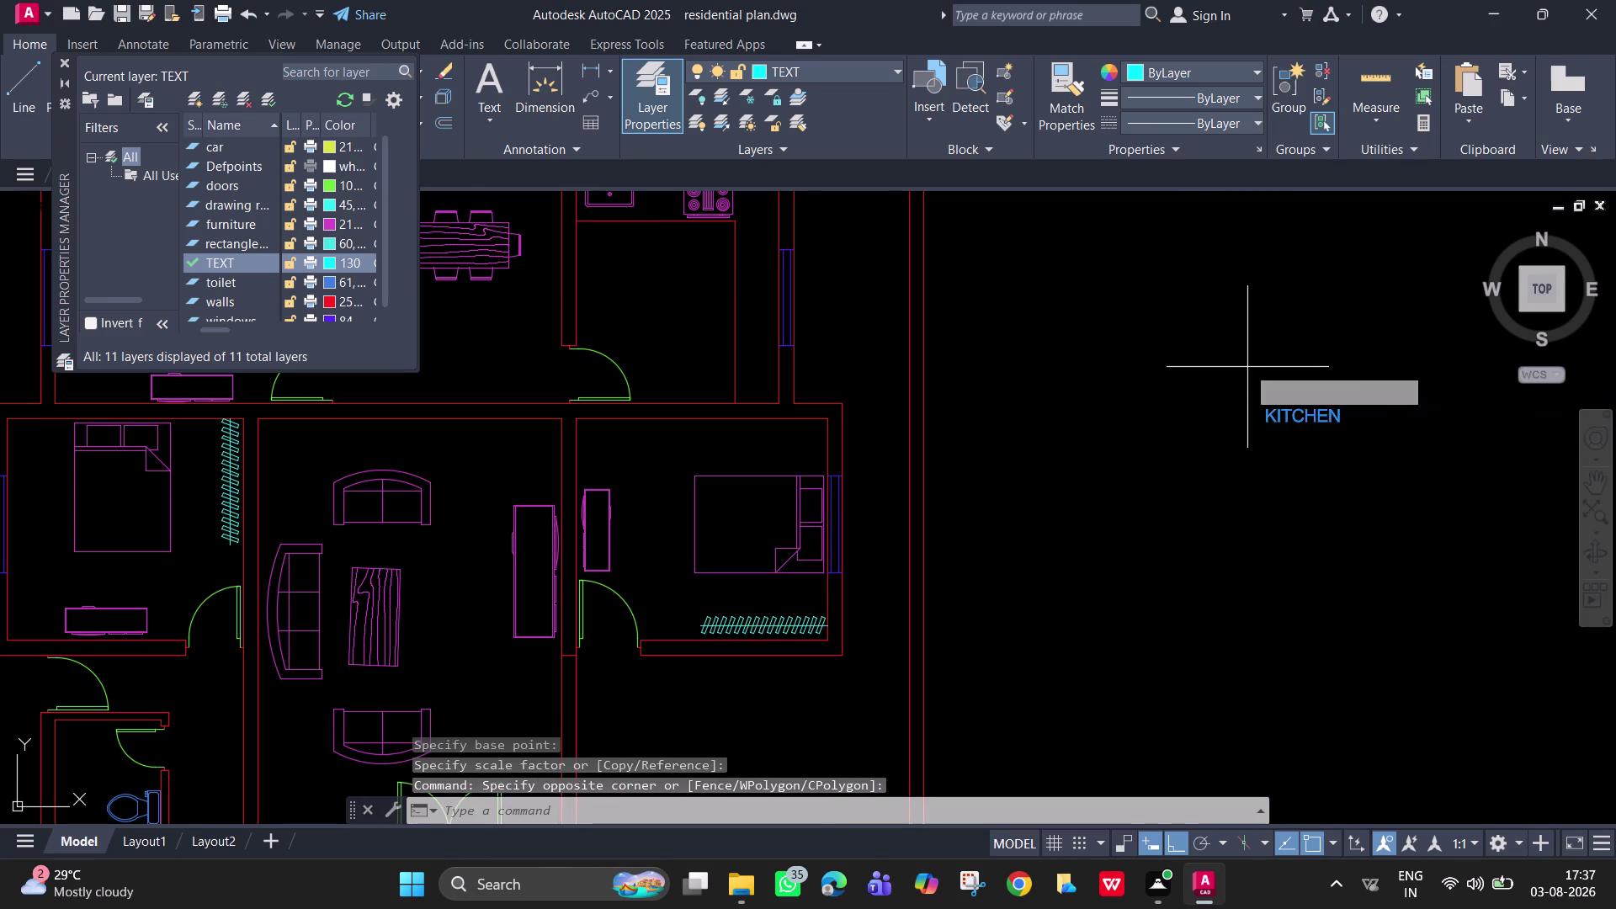
click(1278, 407)
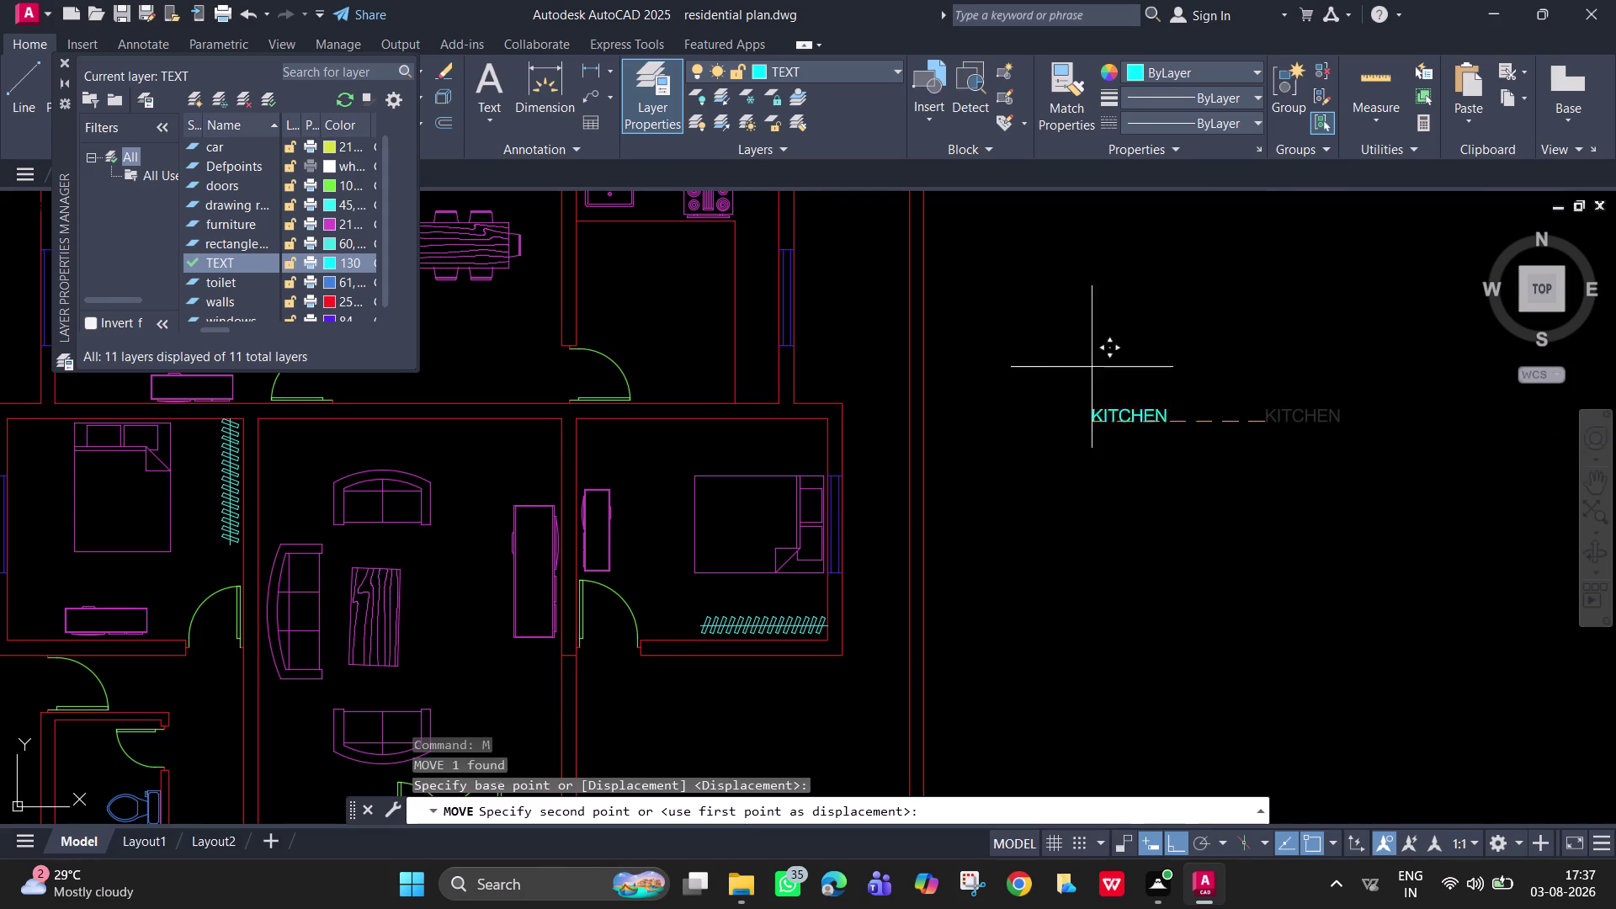
middle_drag(745, 337, 1167, 567)
scroll(down, 3)
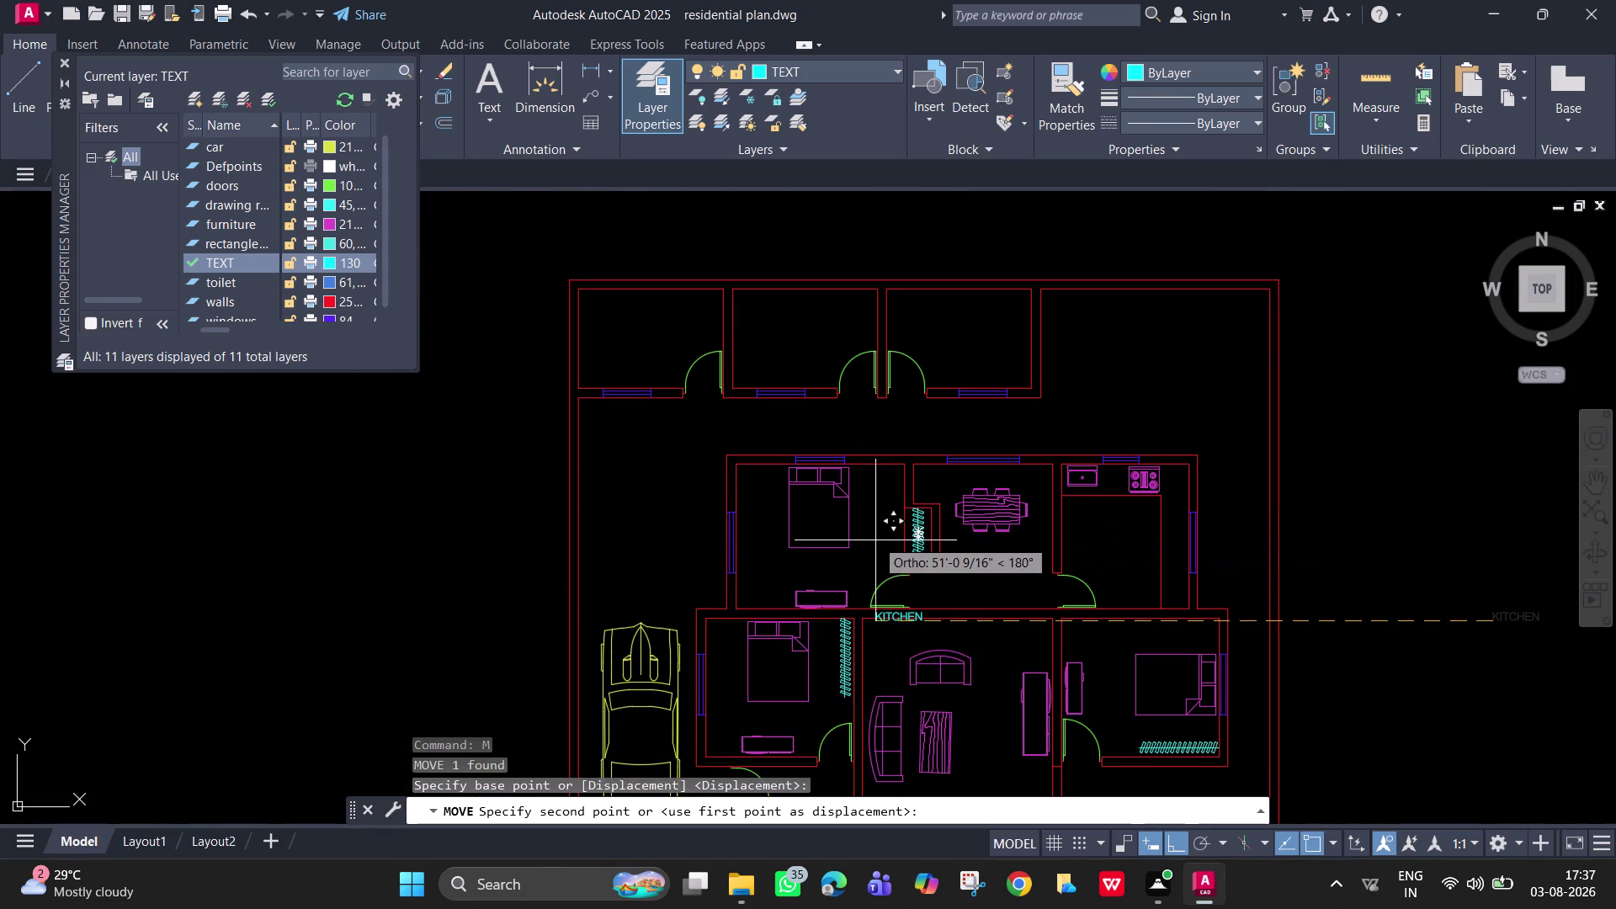
key(F8)
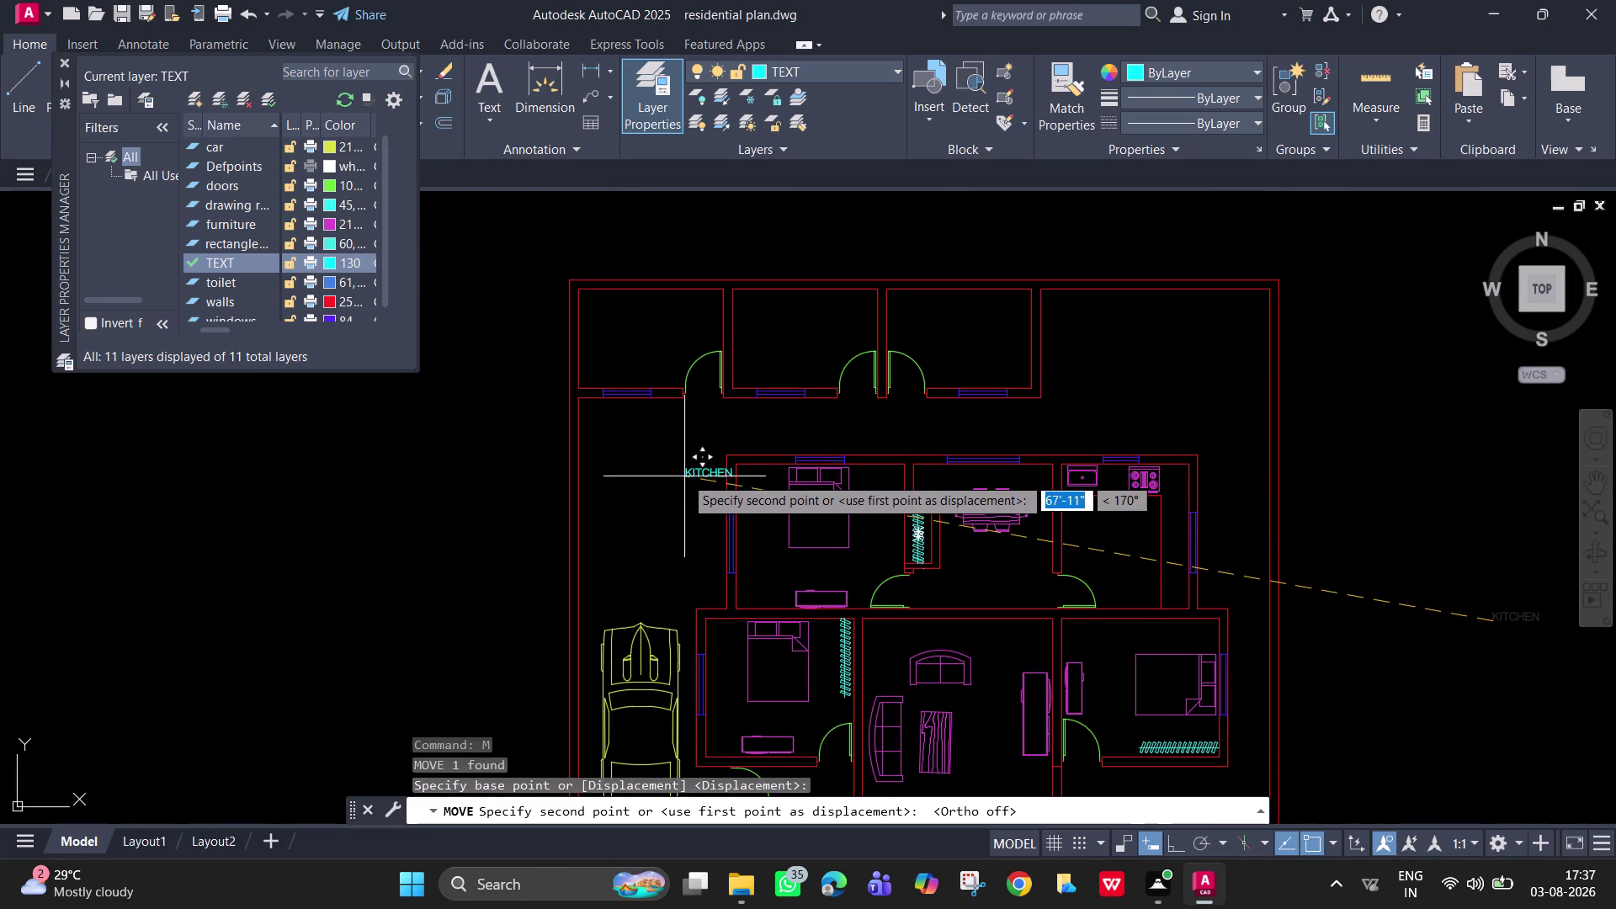
click(1095, 527)
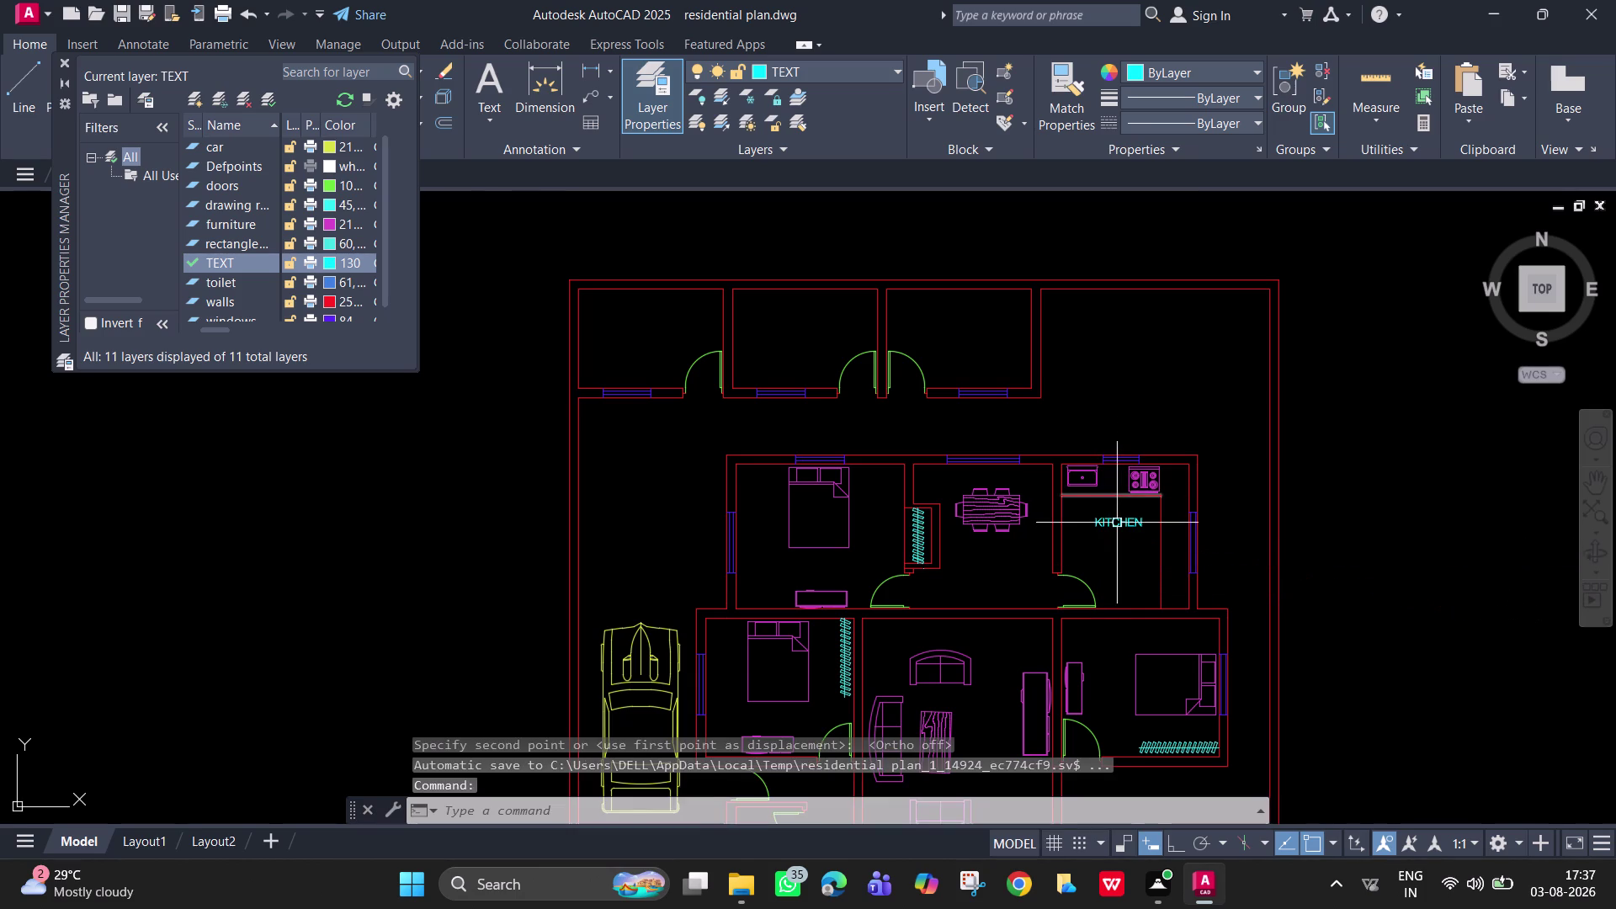
click(1117, 523)
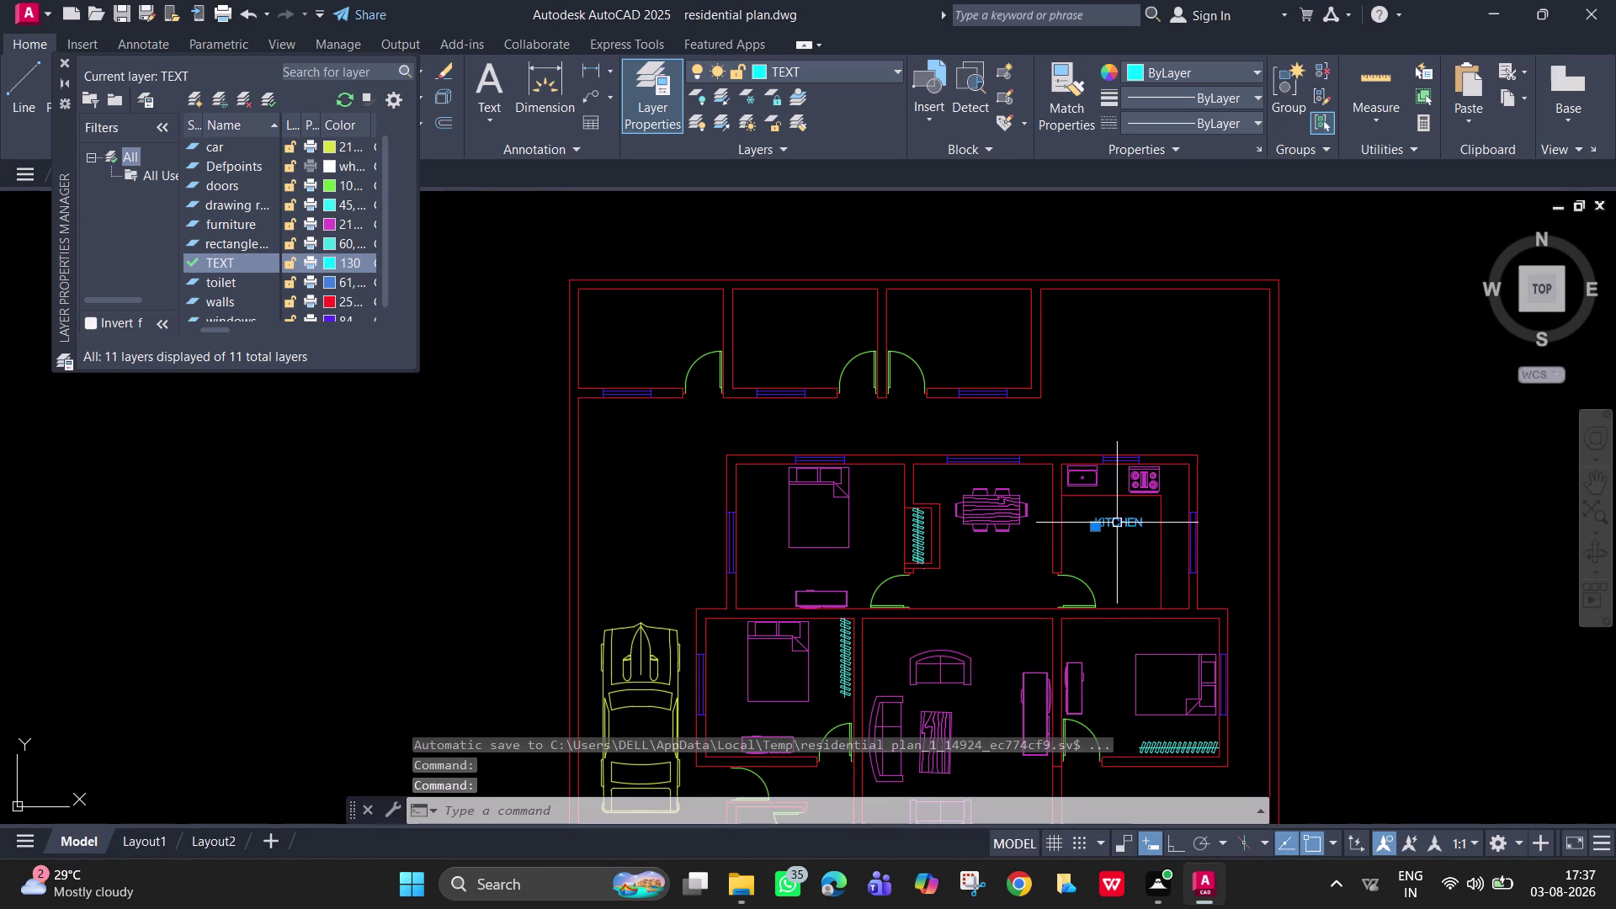
click(852, 70)
Set the TEXT layer colour to green index 84 and clear the stray selection.
click(758, 270)
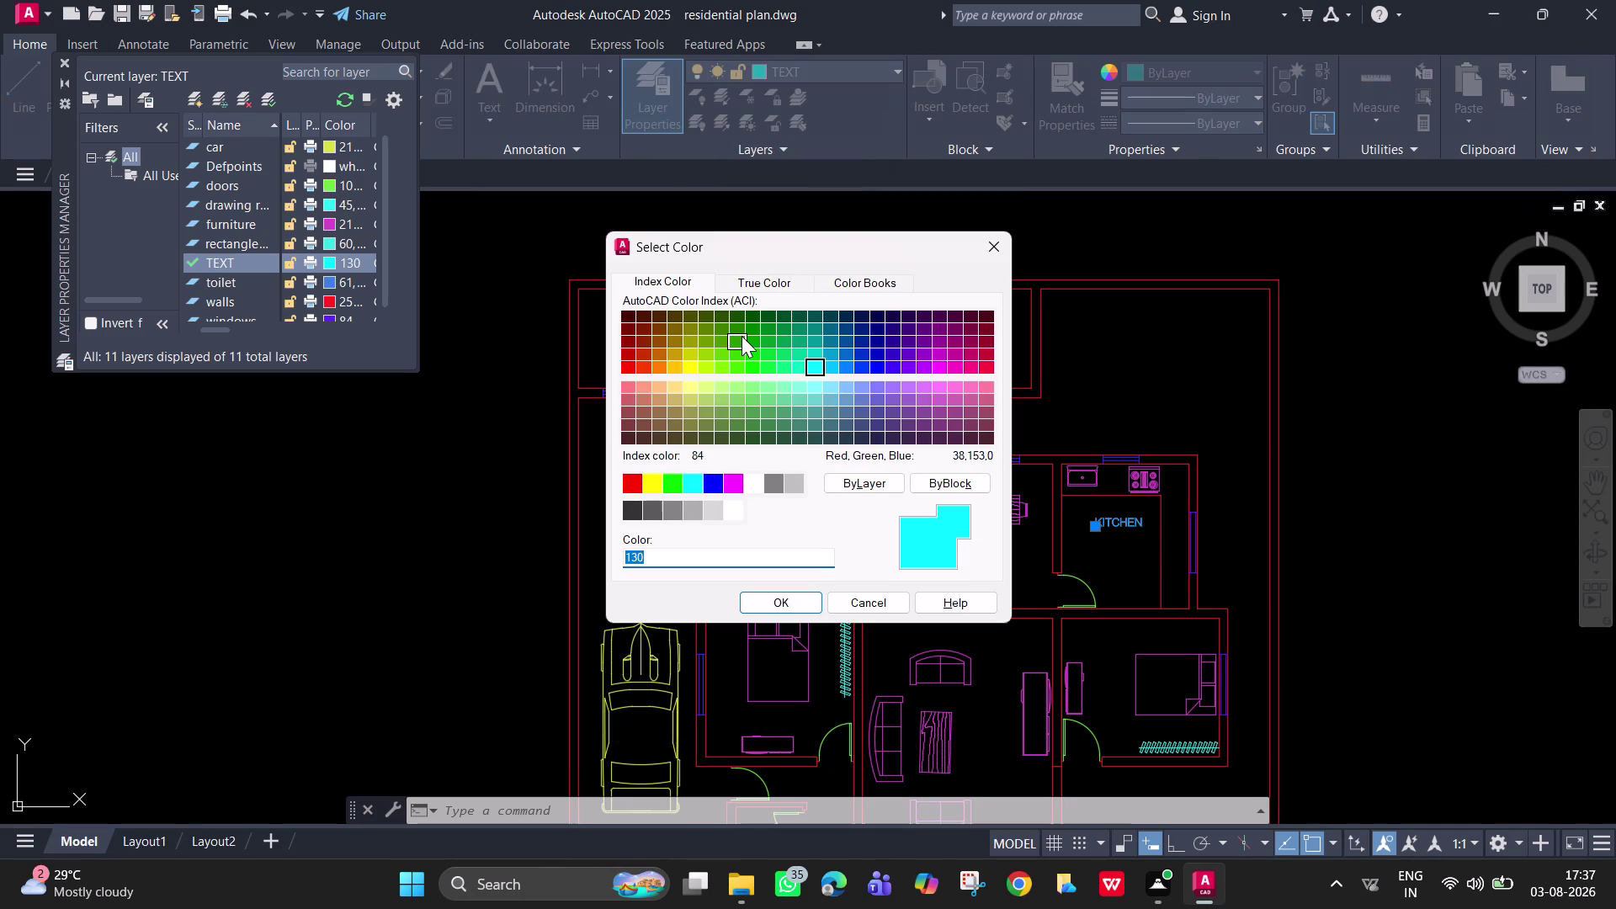
click(741, 336)
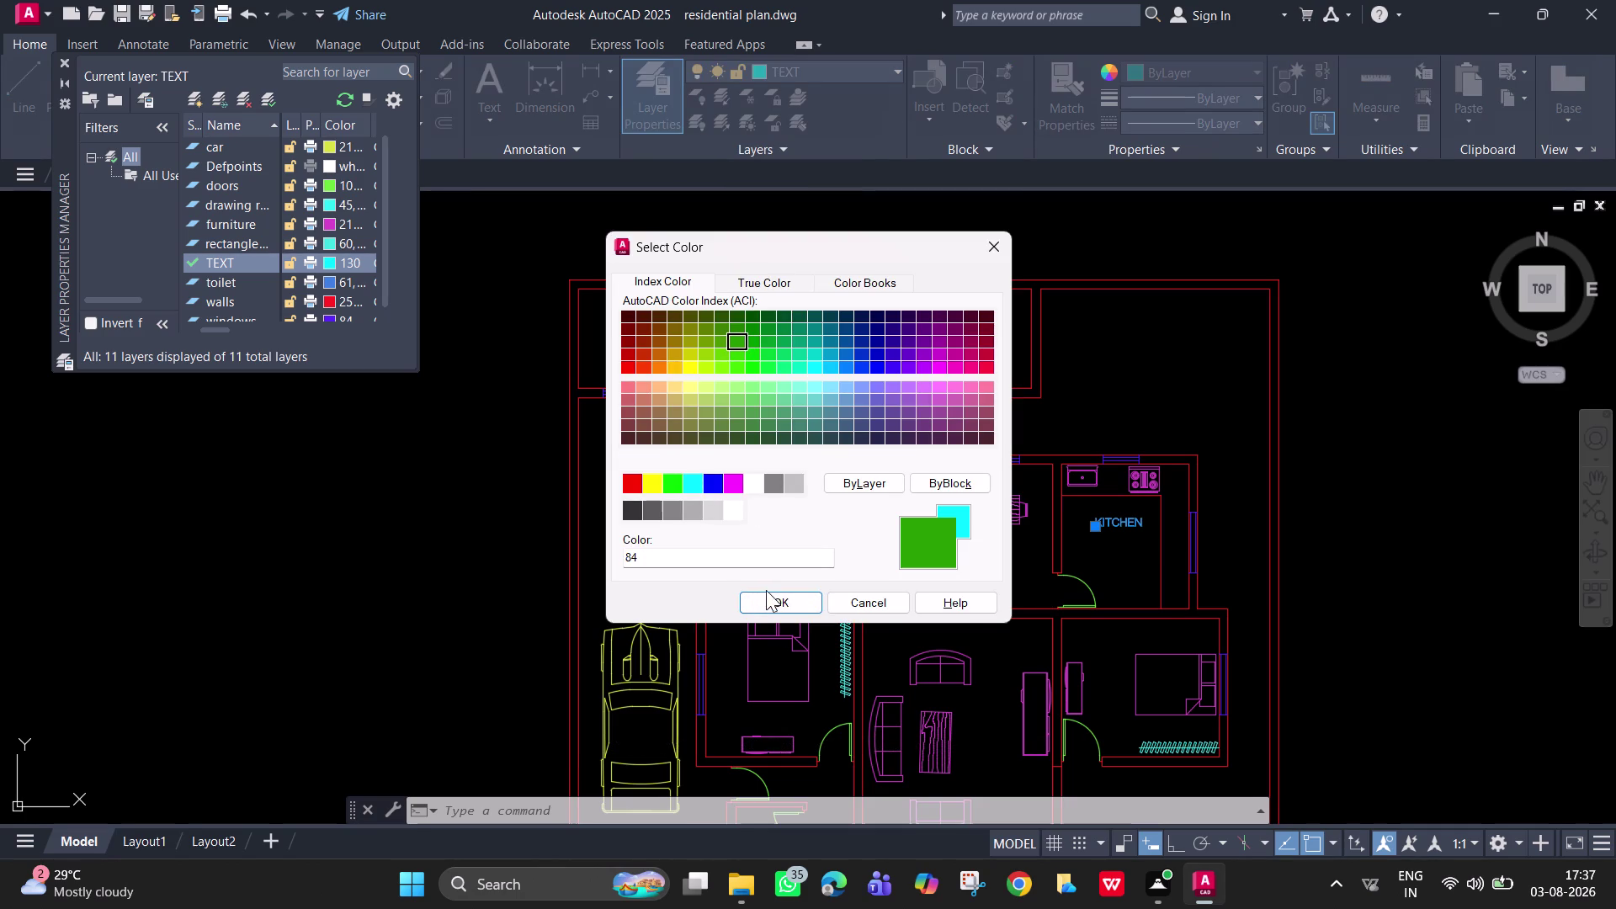
click(767, 590)
click(1314, 444)
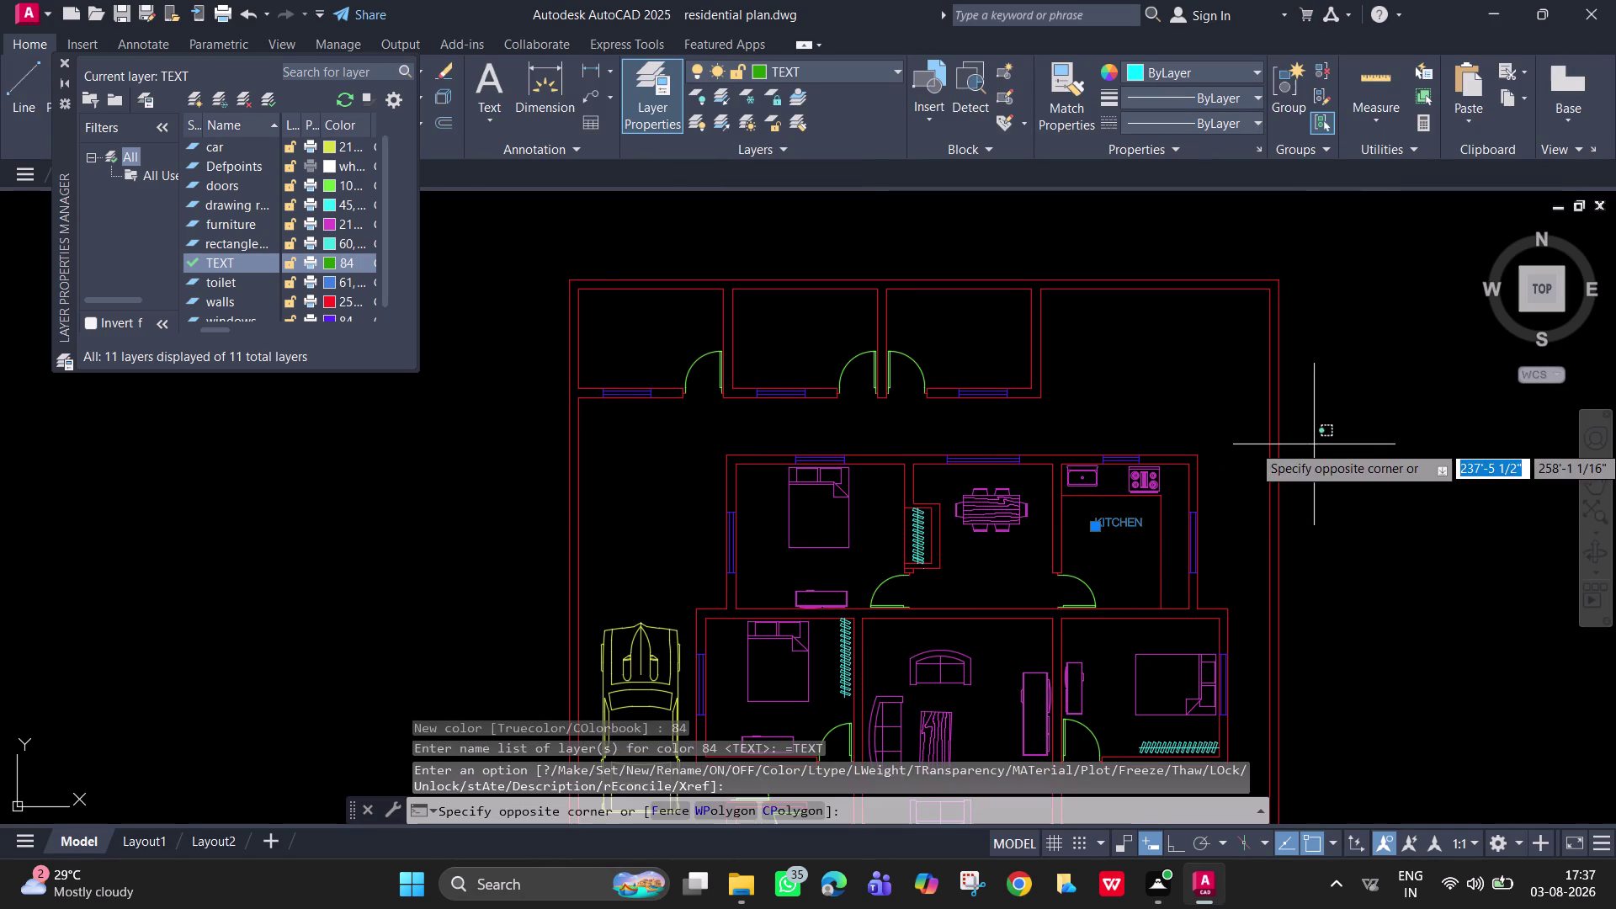
click(1314, 443)
key(Escape)
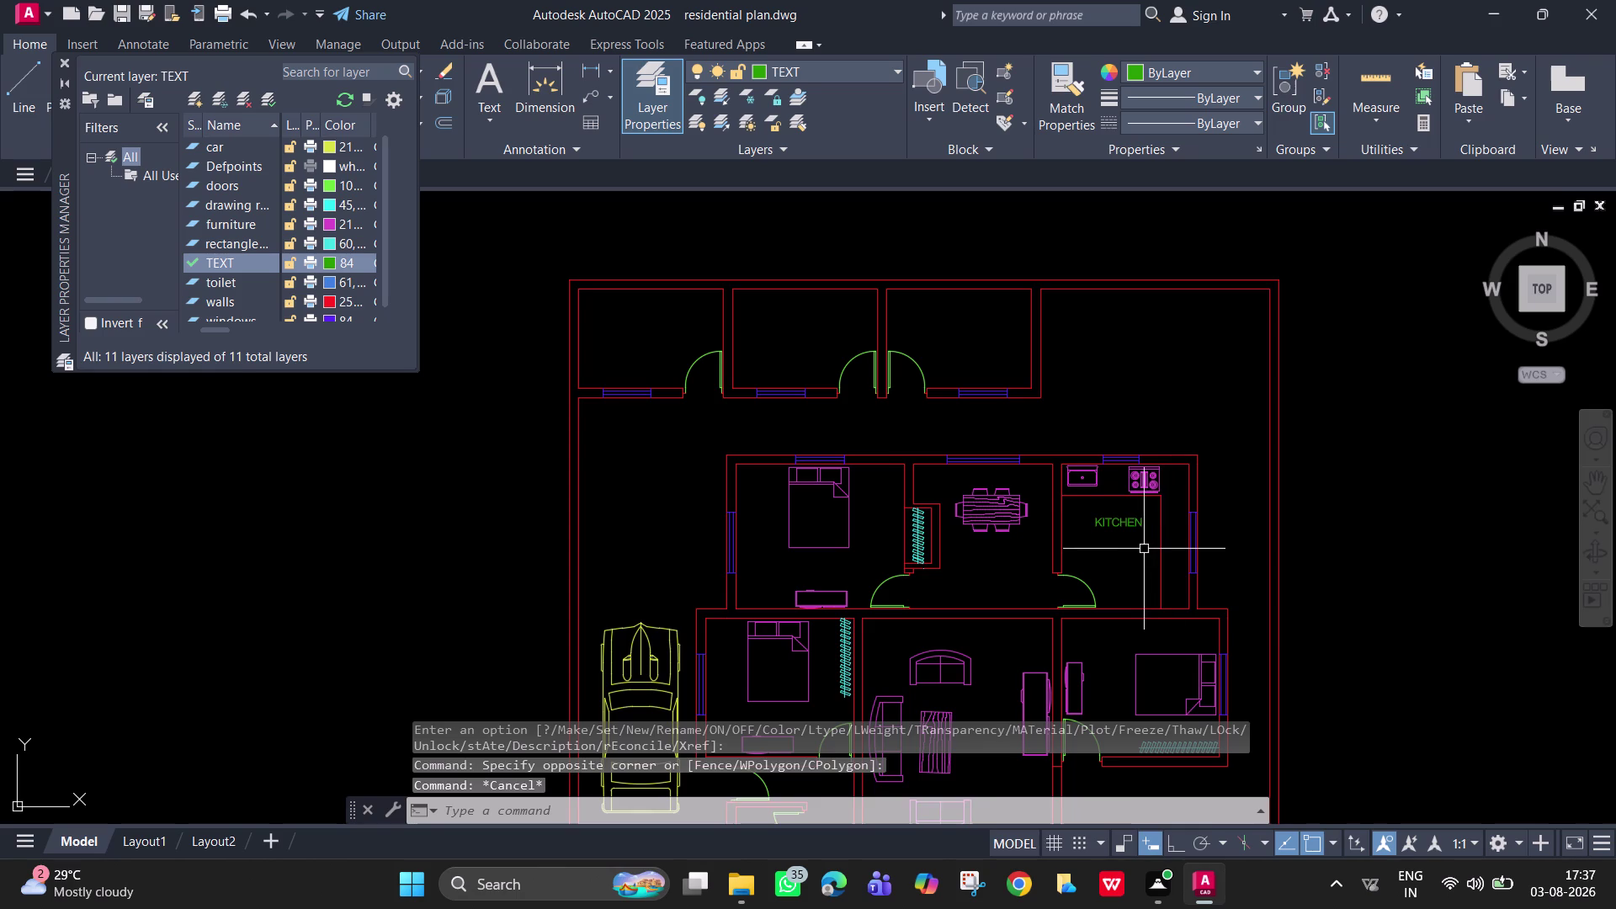
scroll(up, 3)
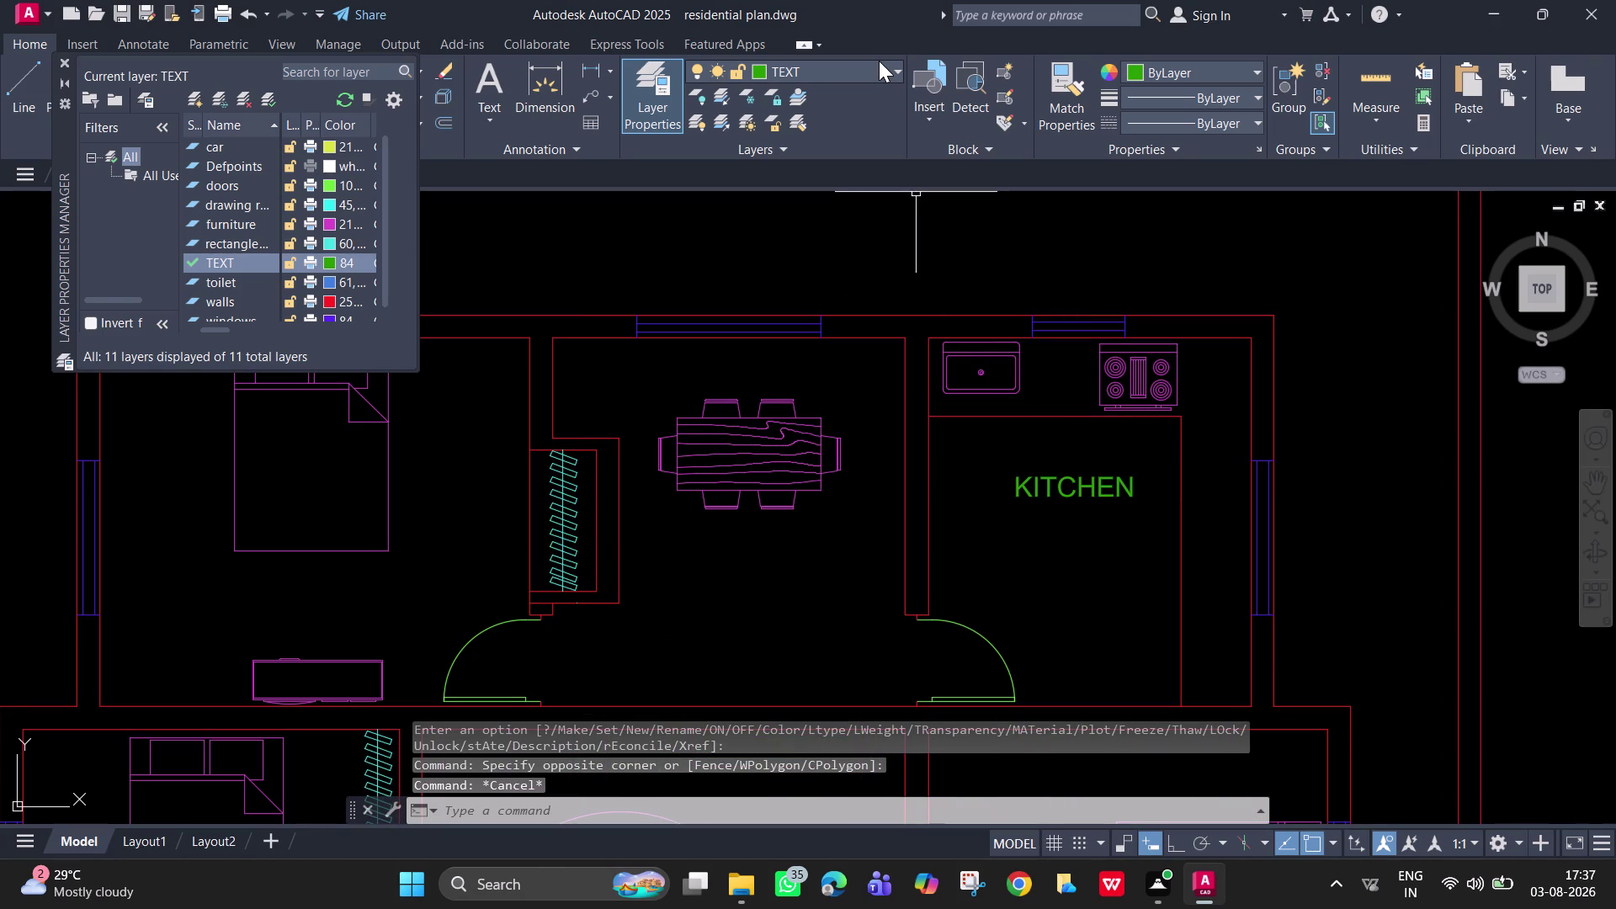
click(879, 63)
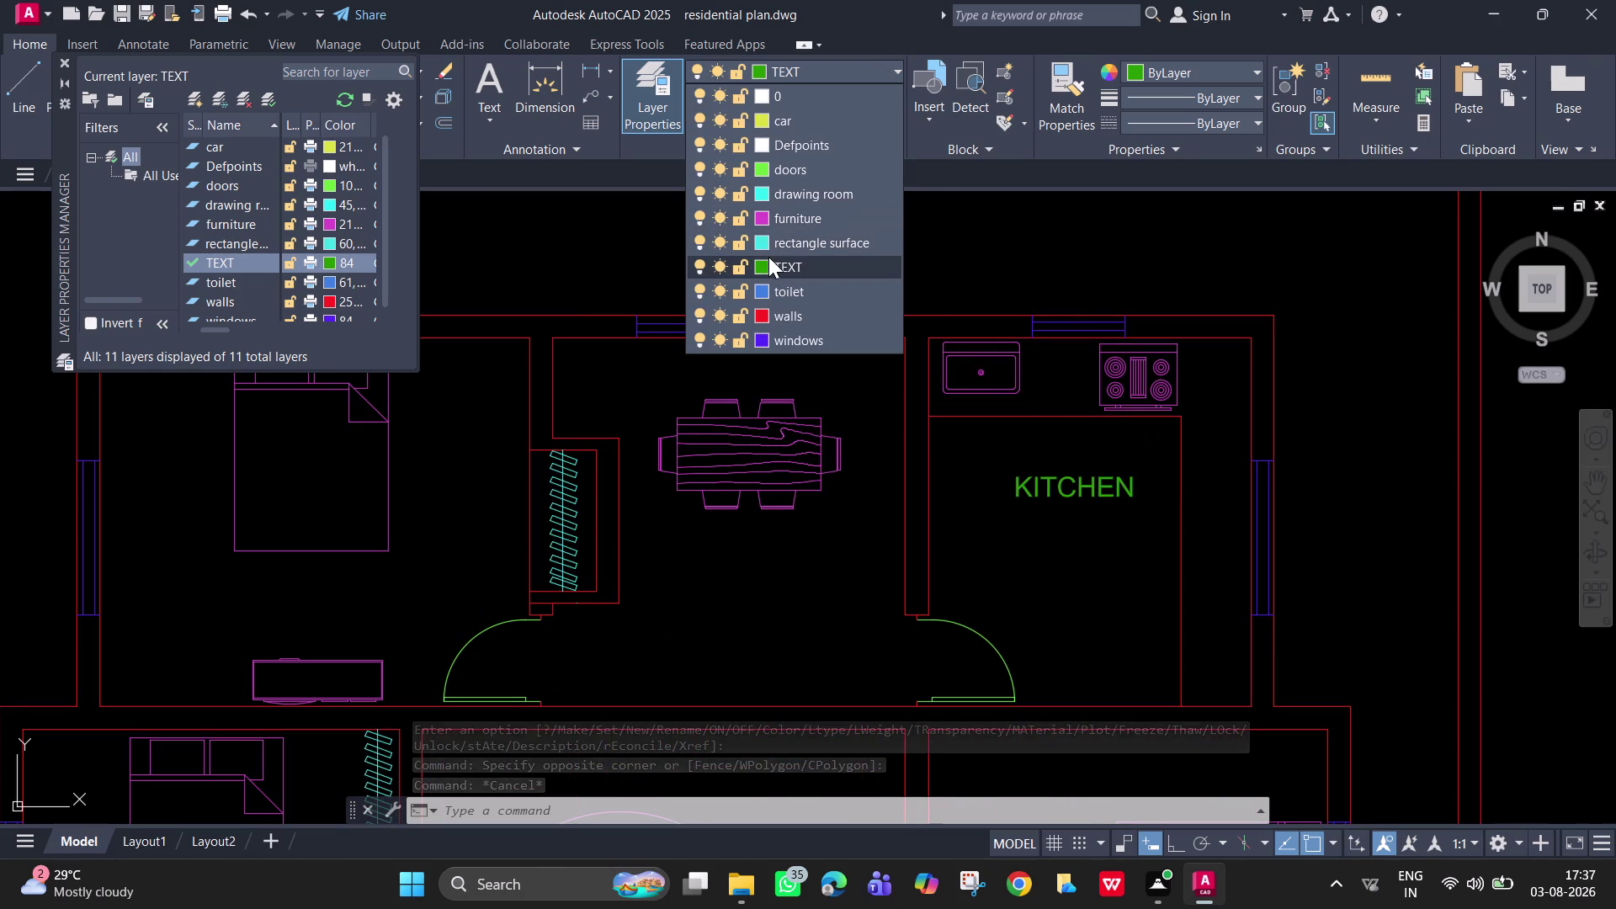
Set the TEXT layer colour to orange DIC 204 from the DIC colour book.
click(761, 262)
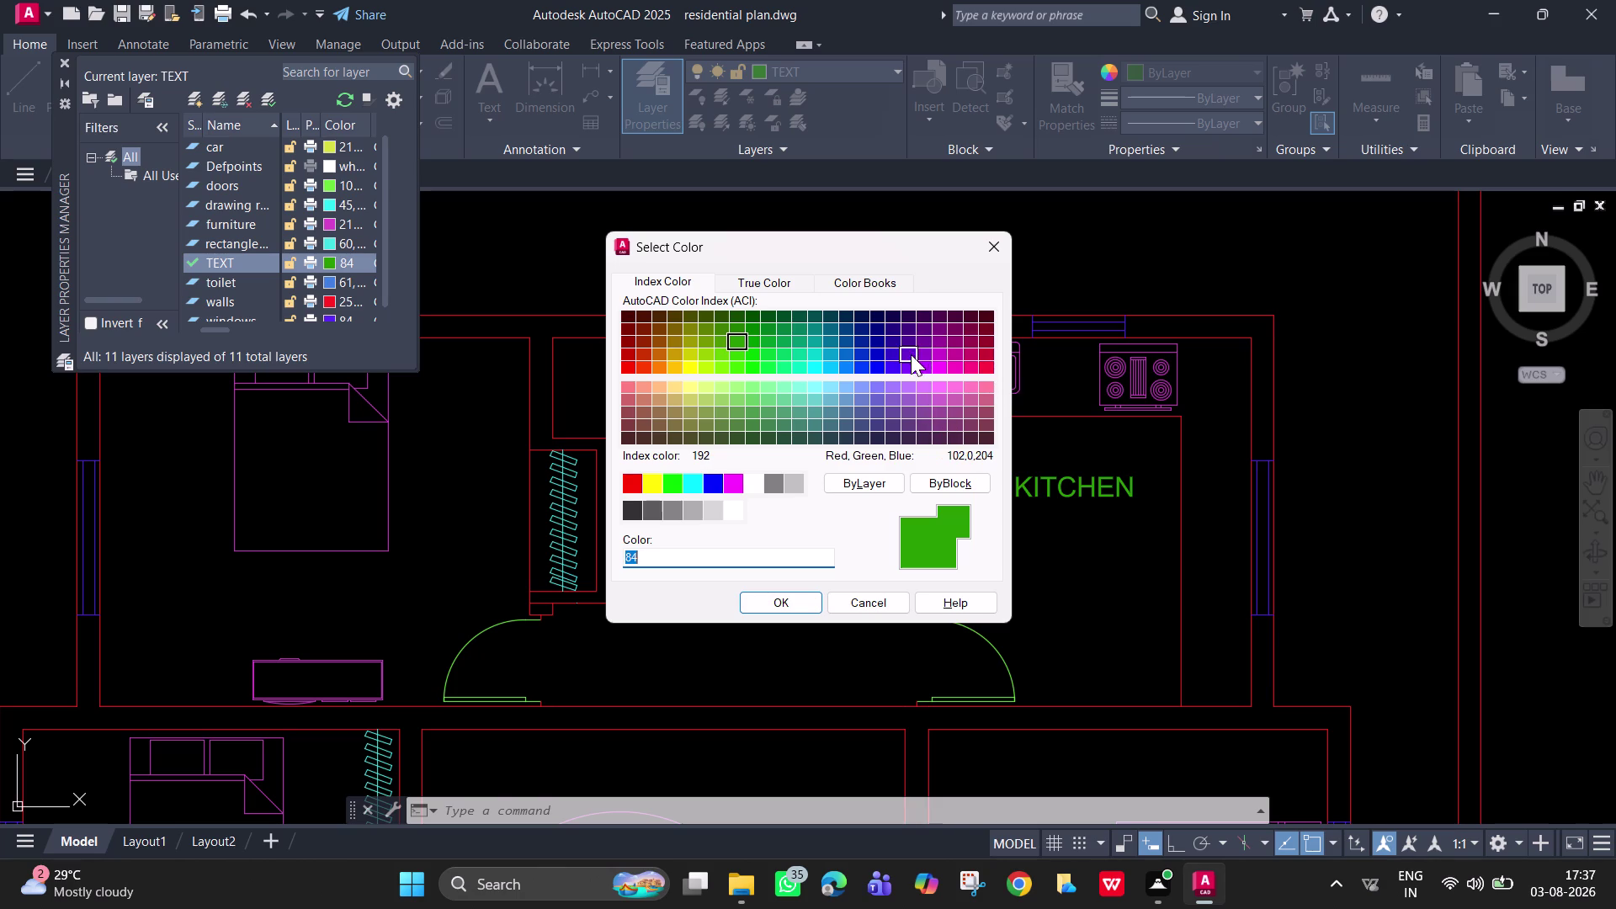
click(789, 286)
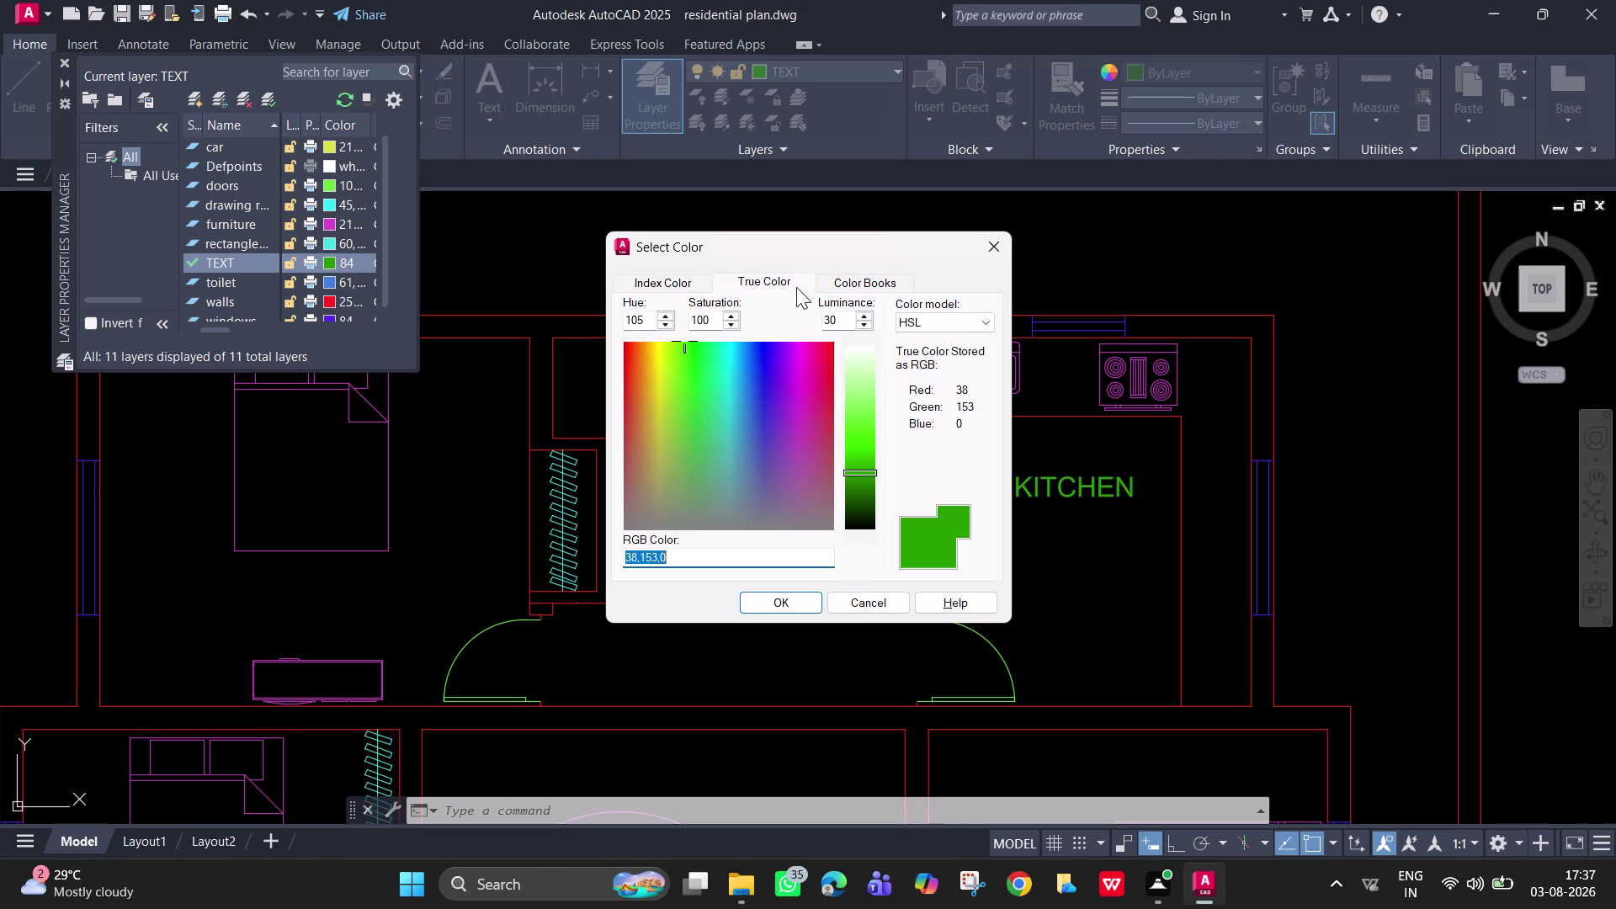
click(845, 280)
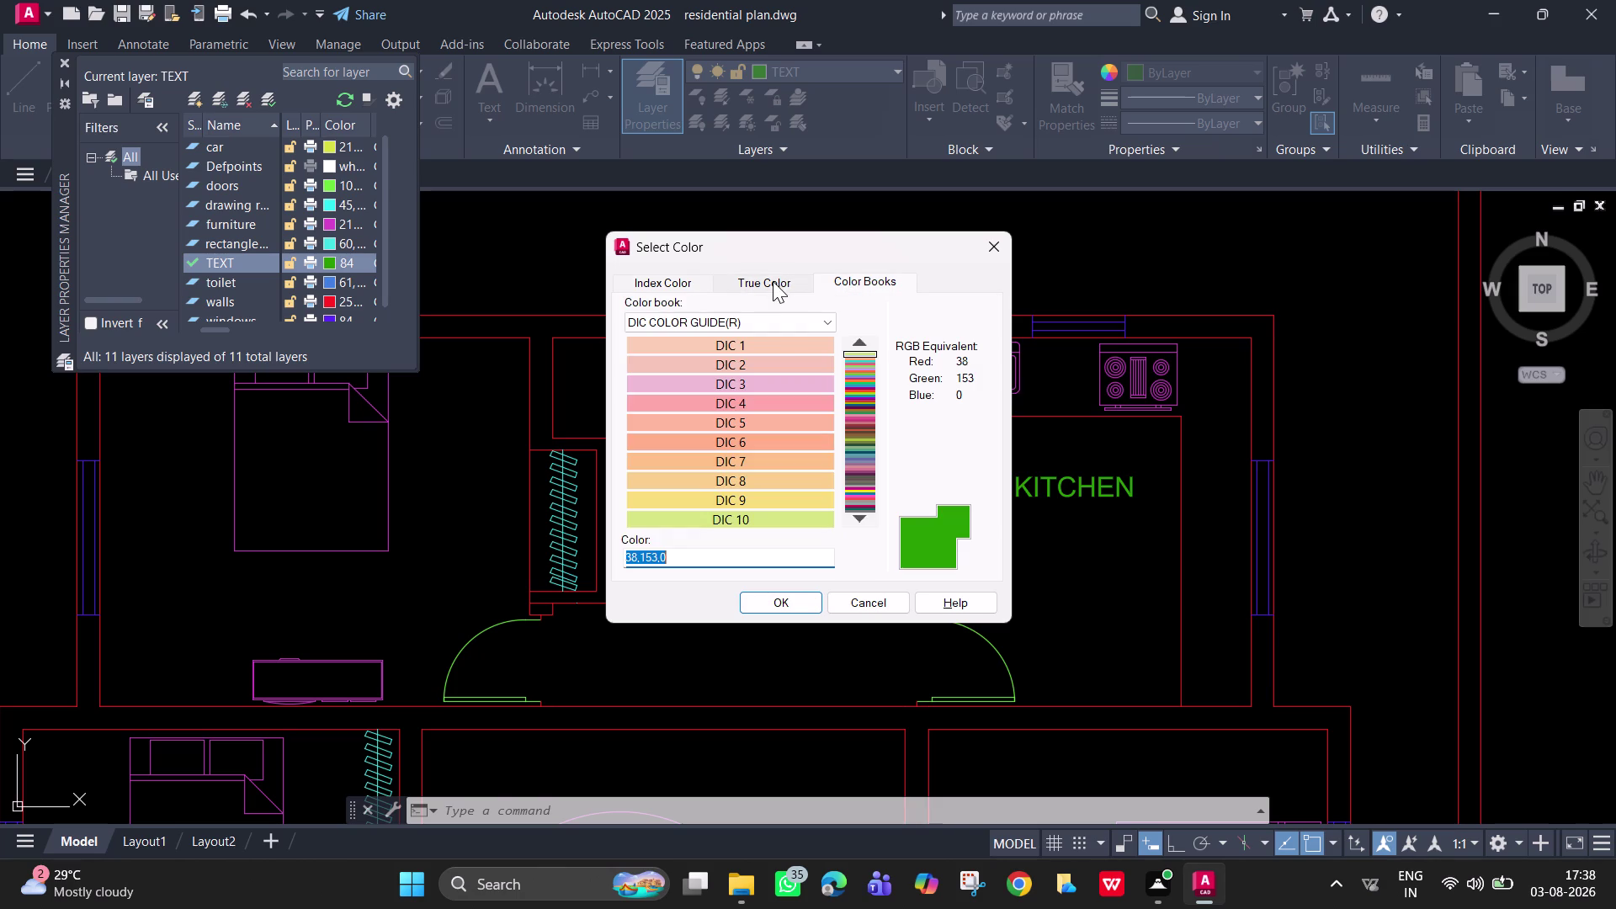
click(850, 399)
click(856, 413)
click(854, 403)
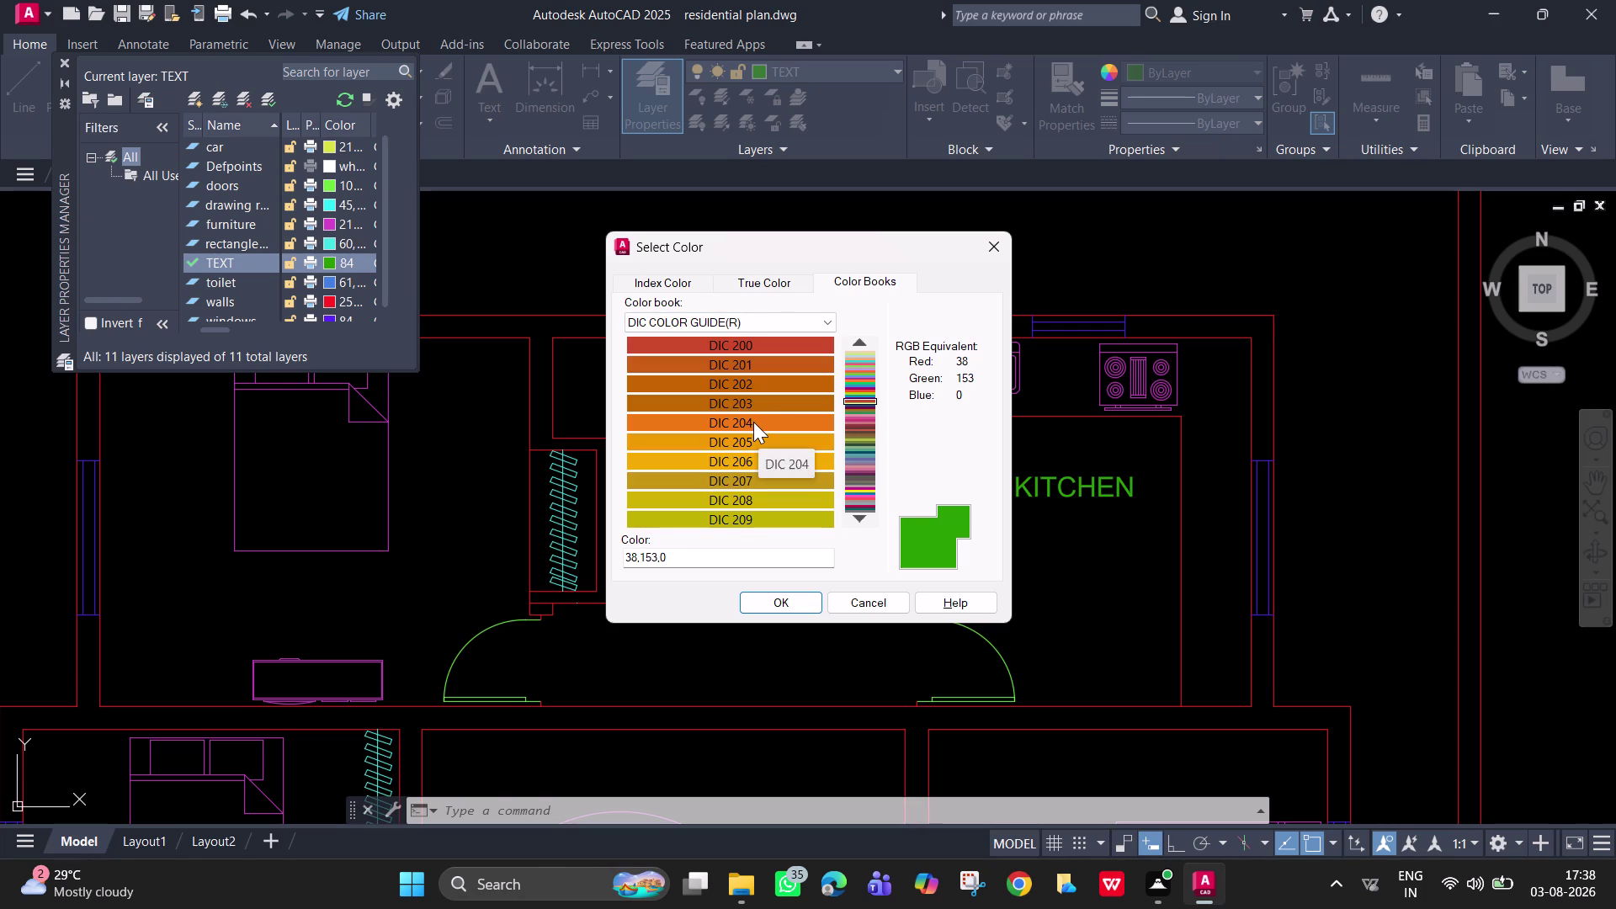
click(753, 422)
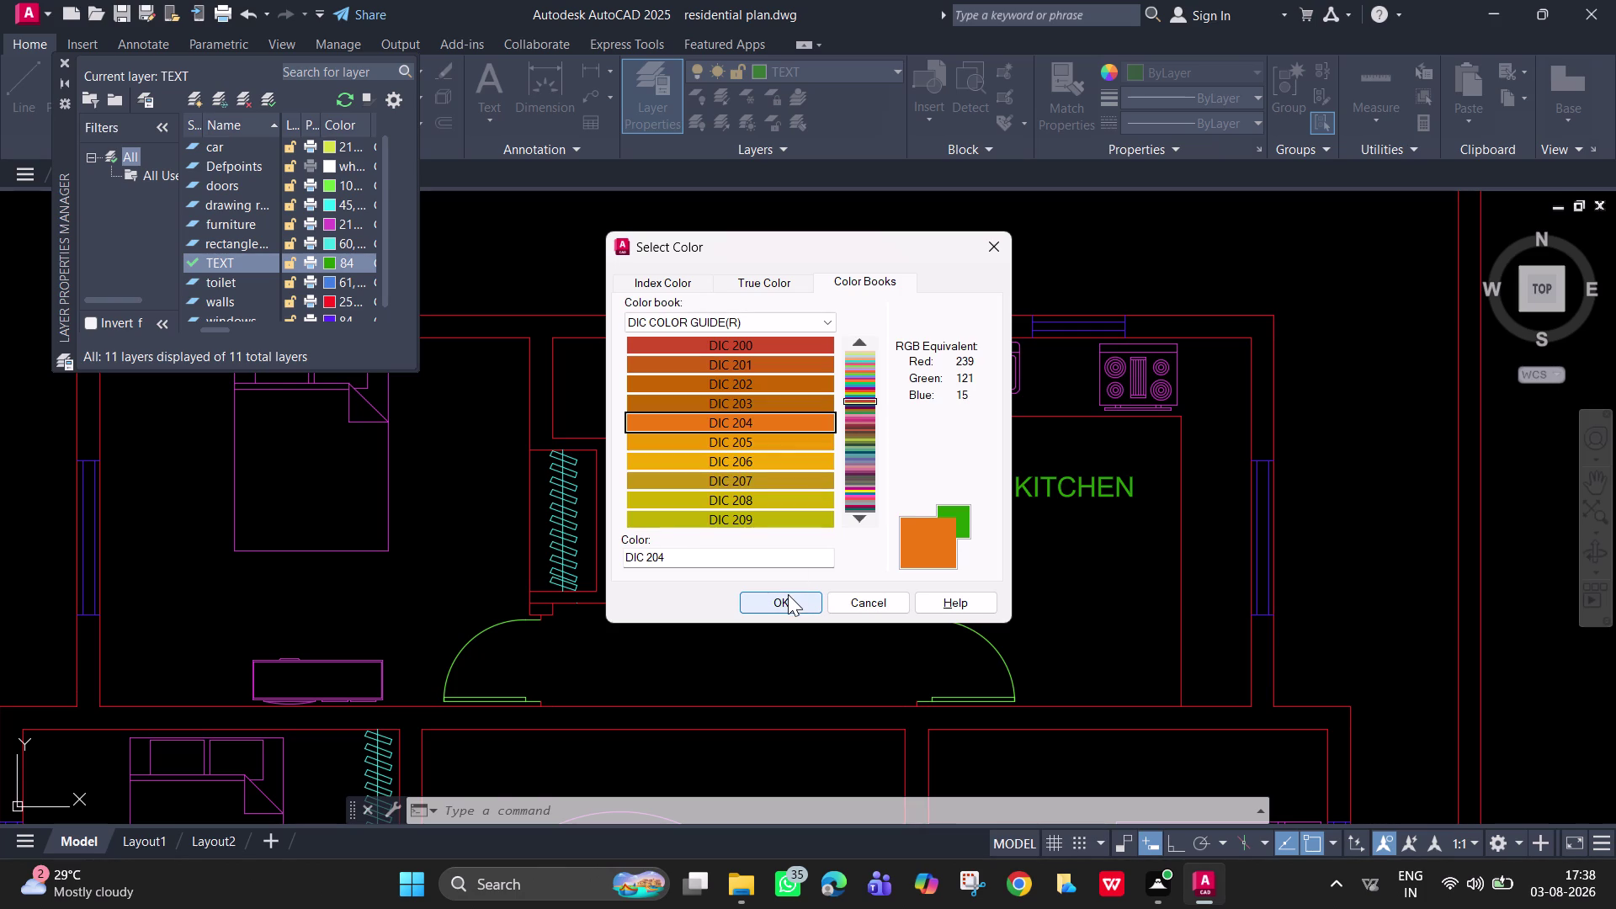
click(790, 601)
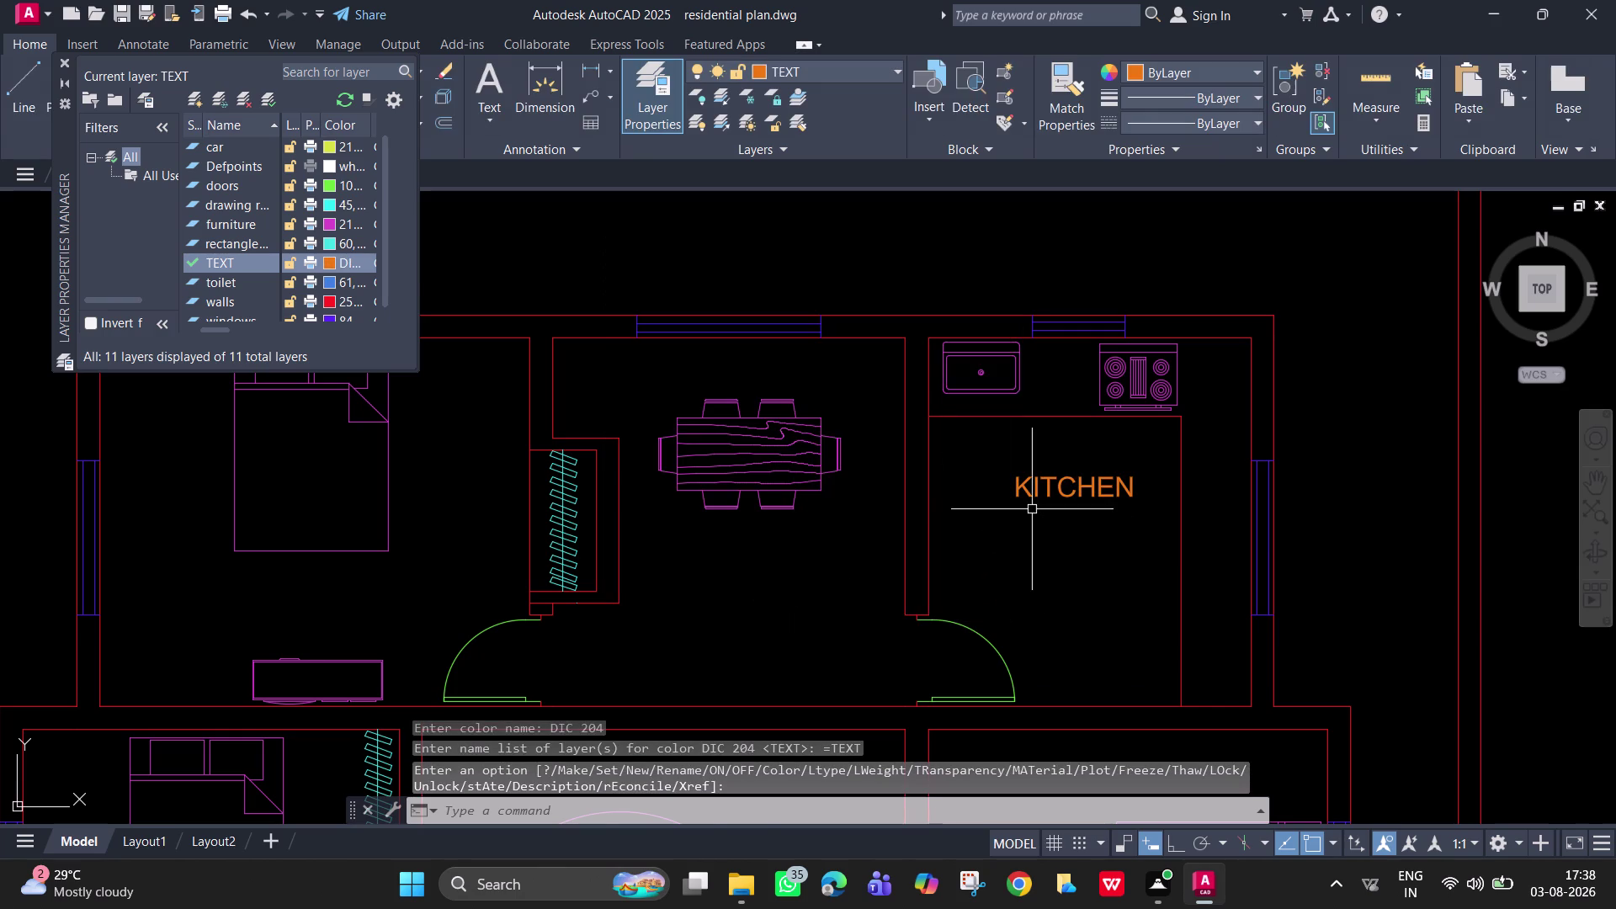
scroll(down, 3)
Exit the KITCHEN label's text editor and select the label.
double_click(1052, 505)
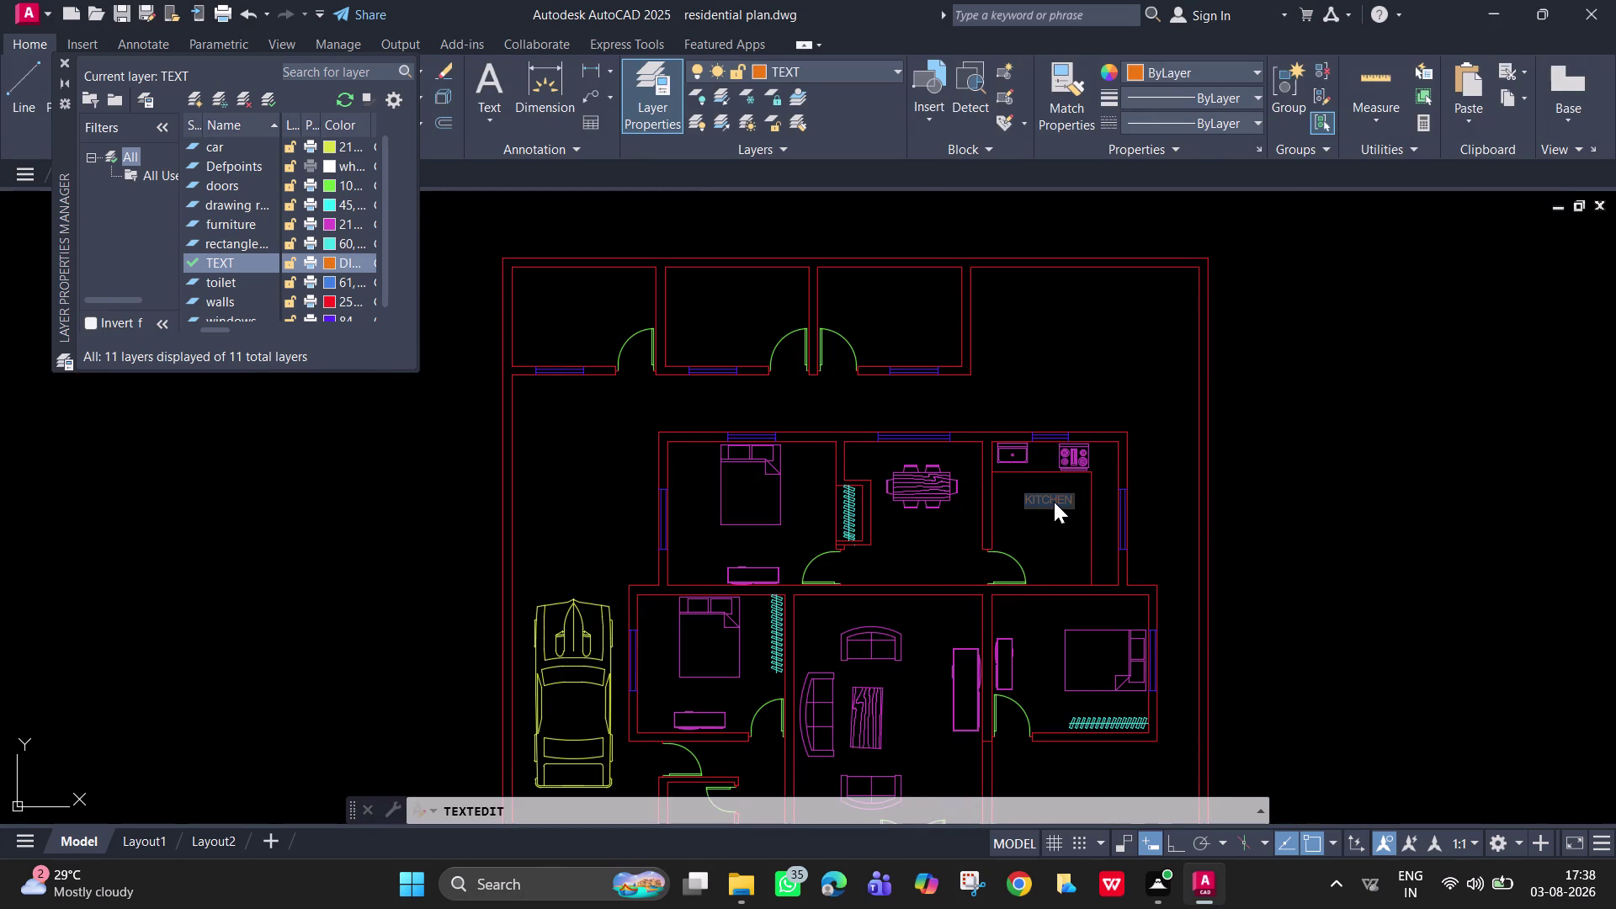
click(1042, 537)
key(space)
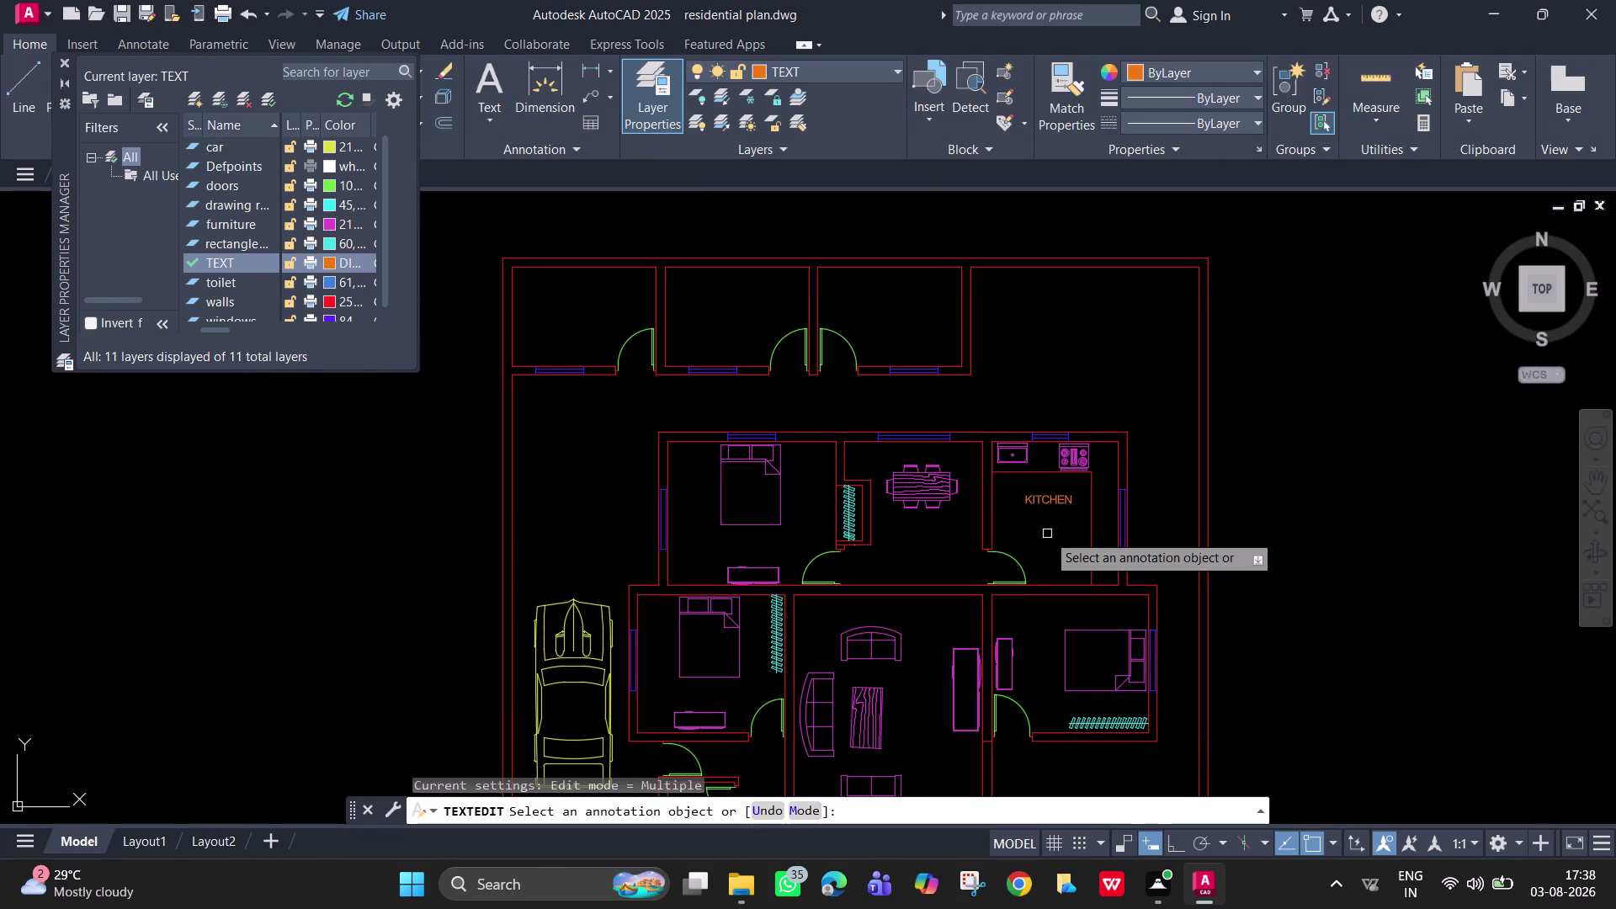
click(1051, 504)
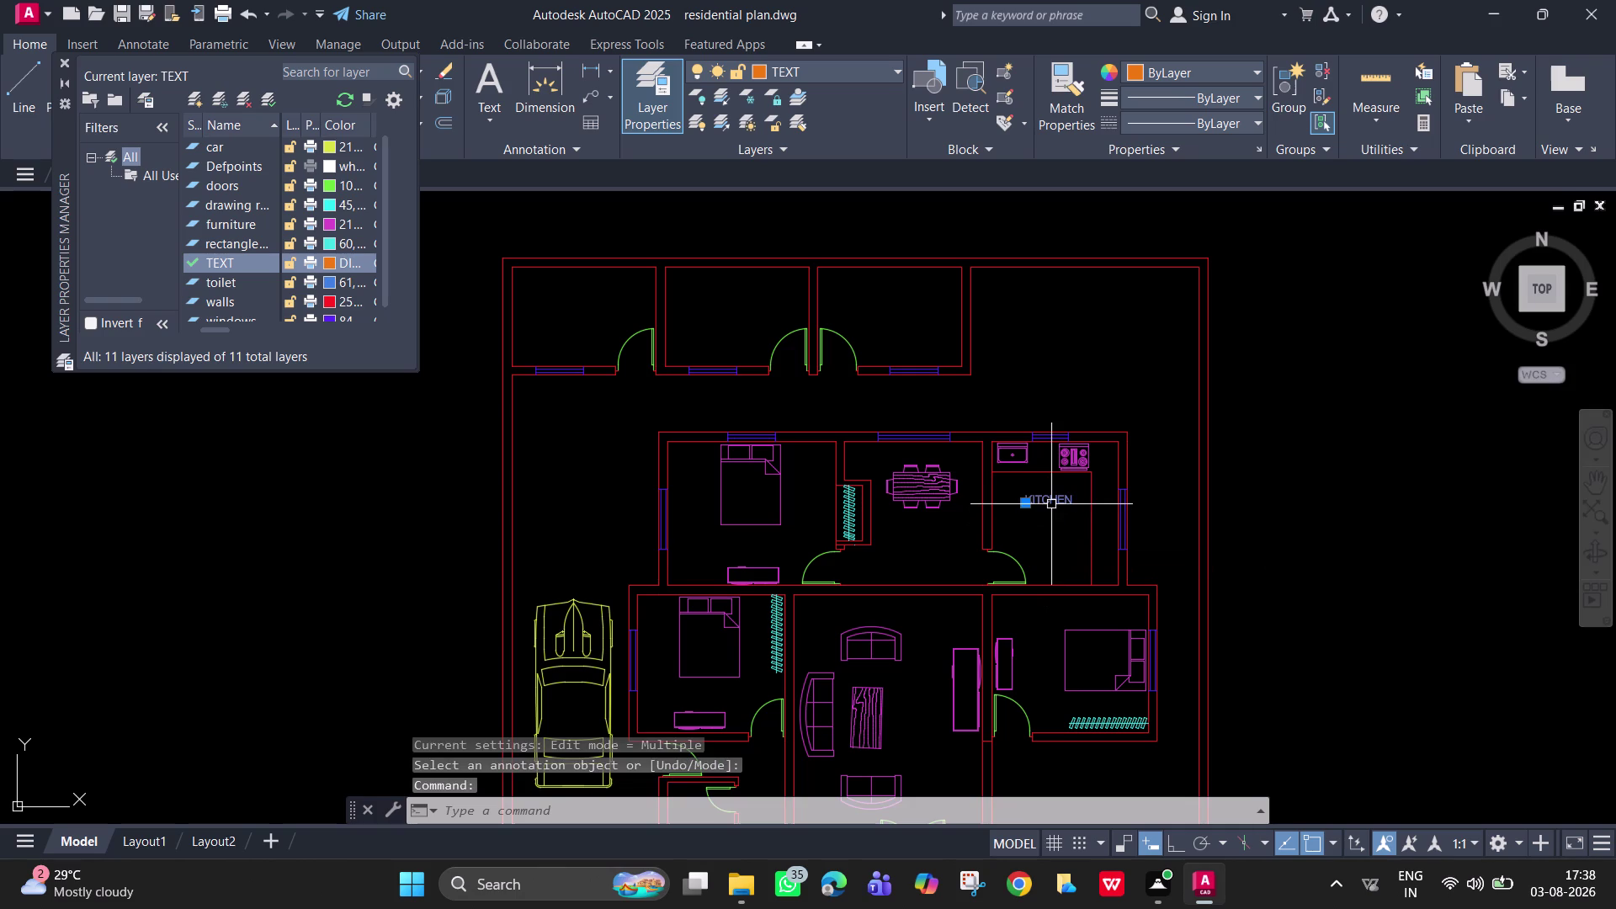
Copy the KITCHEN label into the dining room, upper-left bedroom and three top-row rooms.
key(c)
text(O)
key(space)
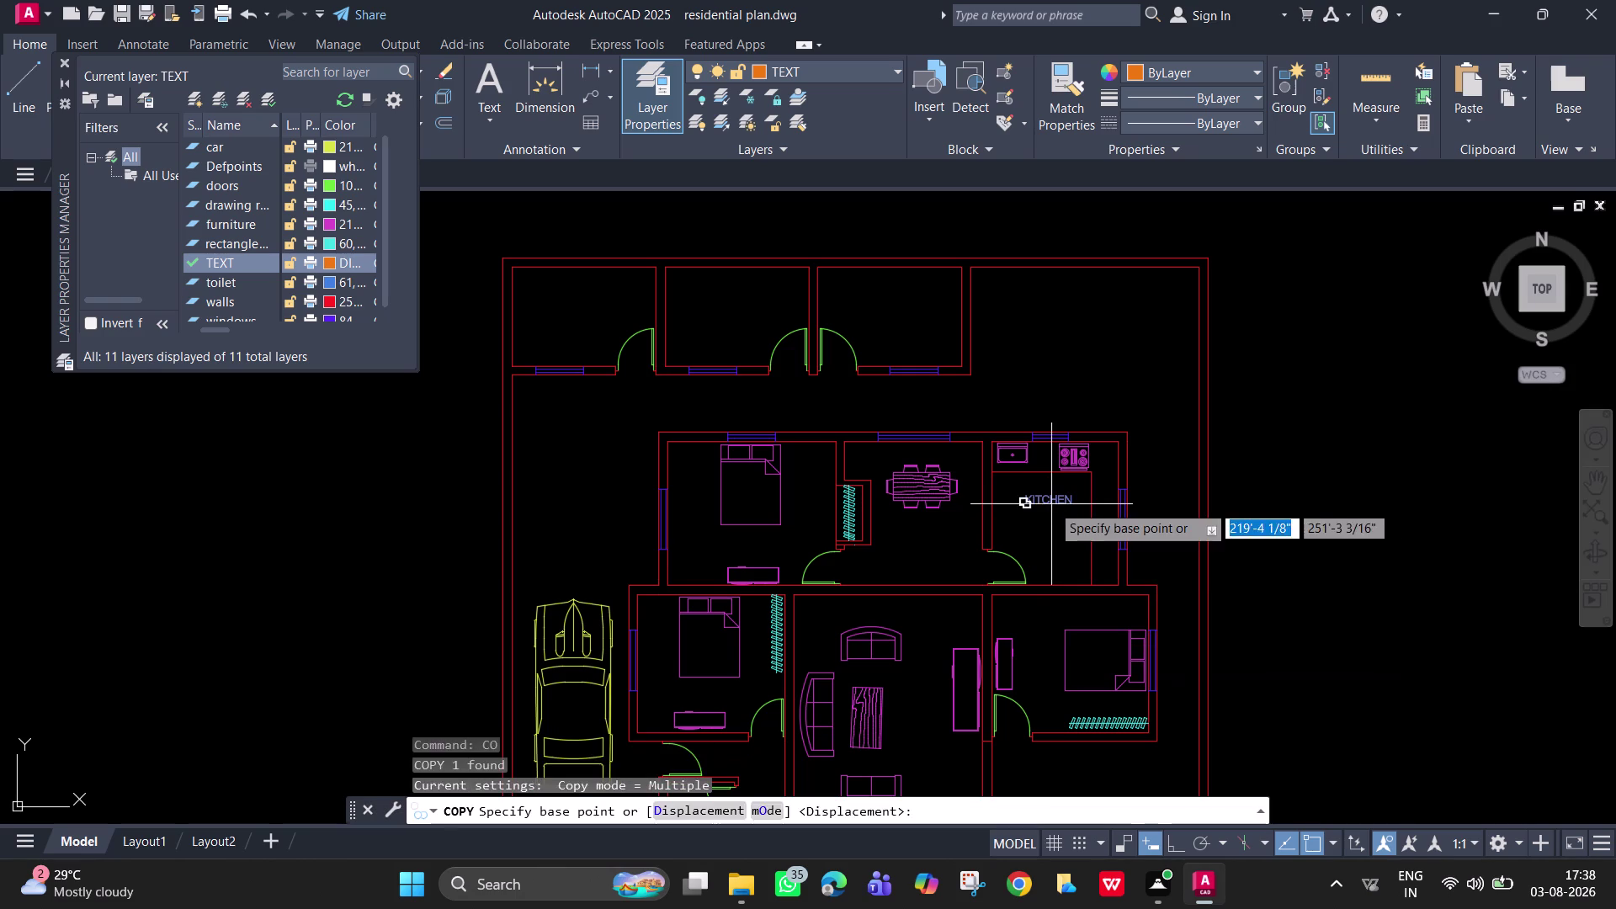
click(1051, 504)
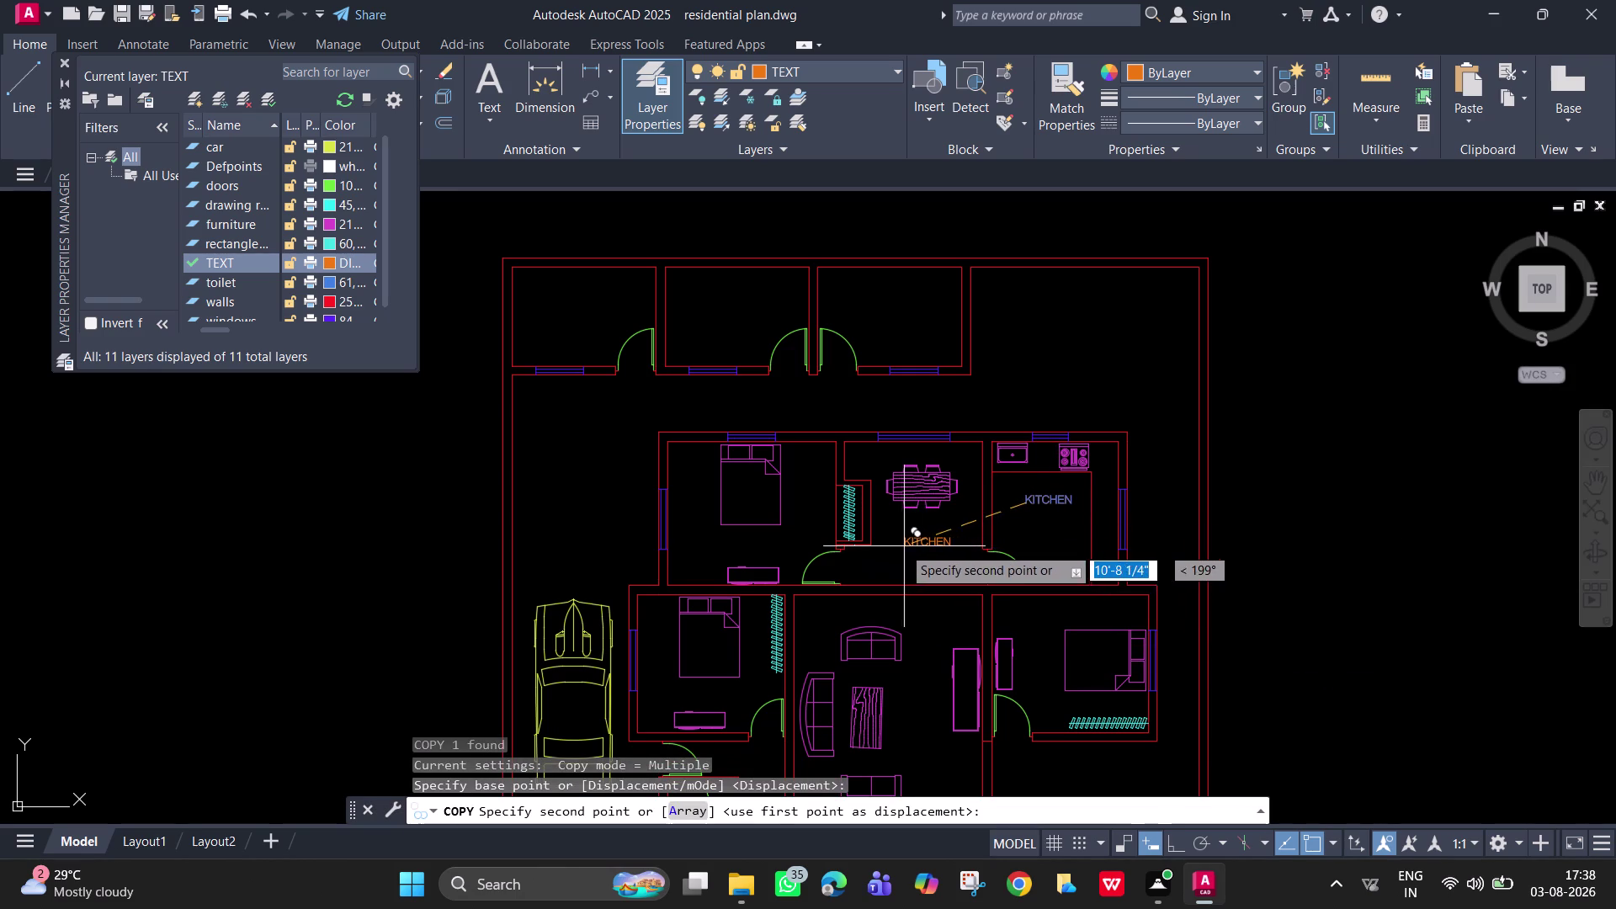
click(902, 546)
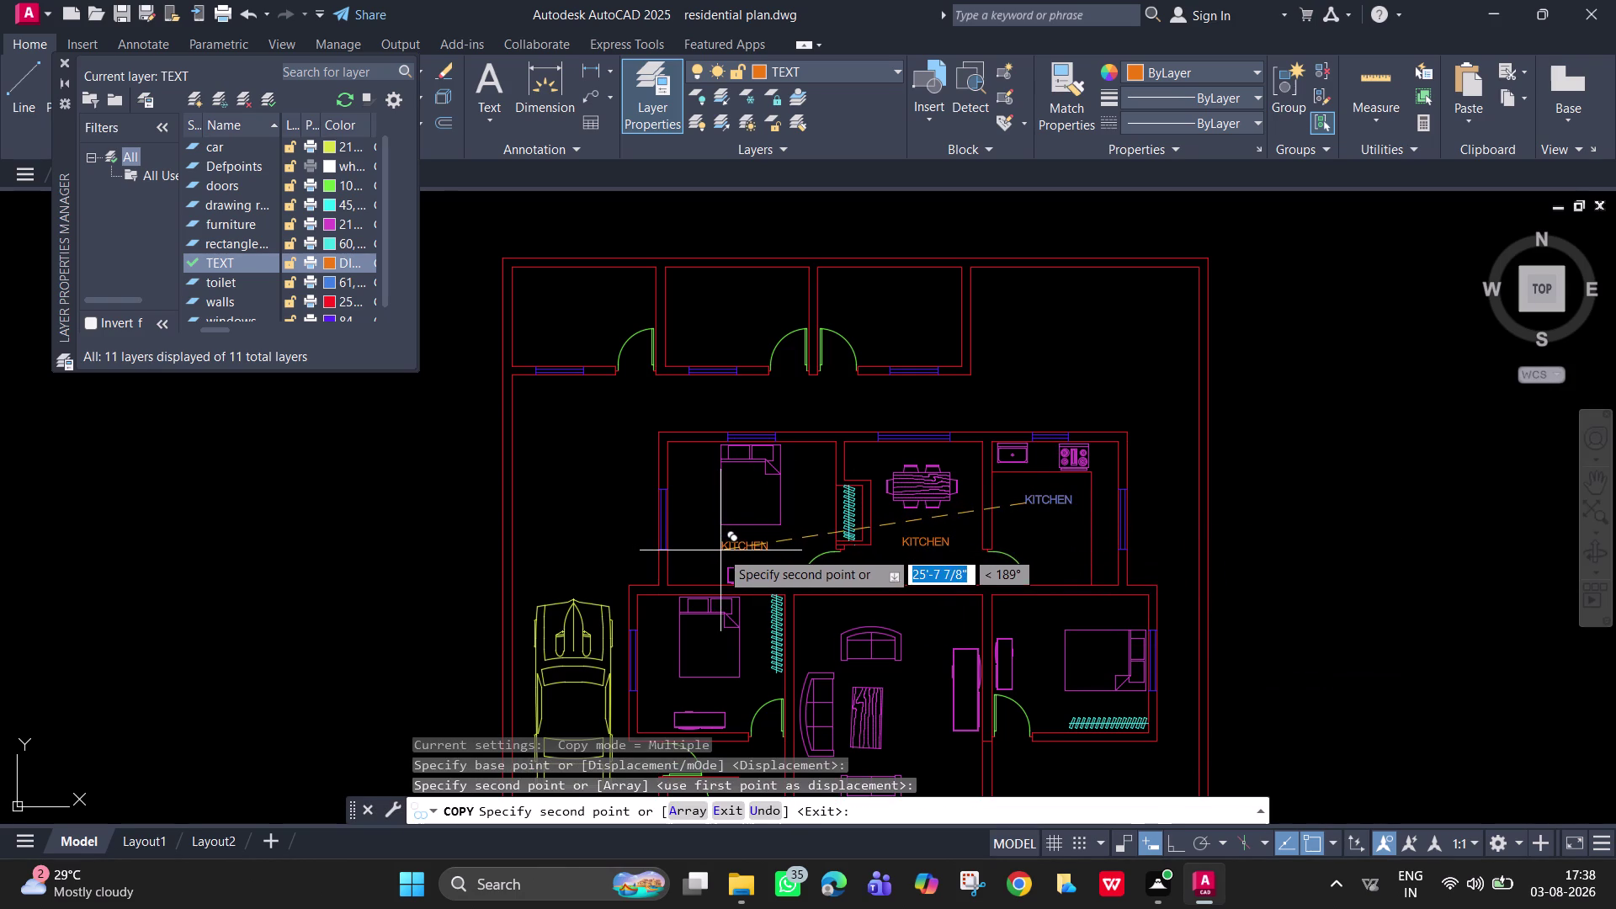
click(723, 548)
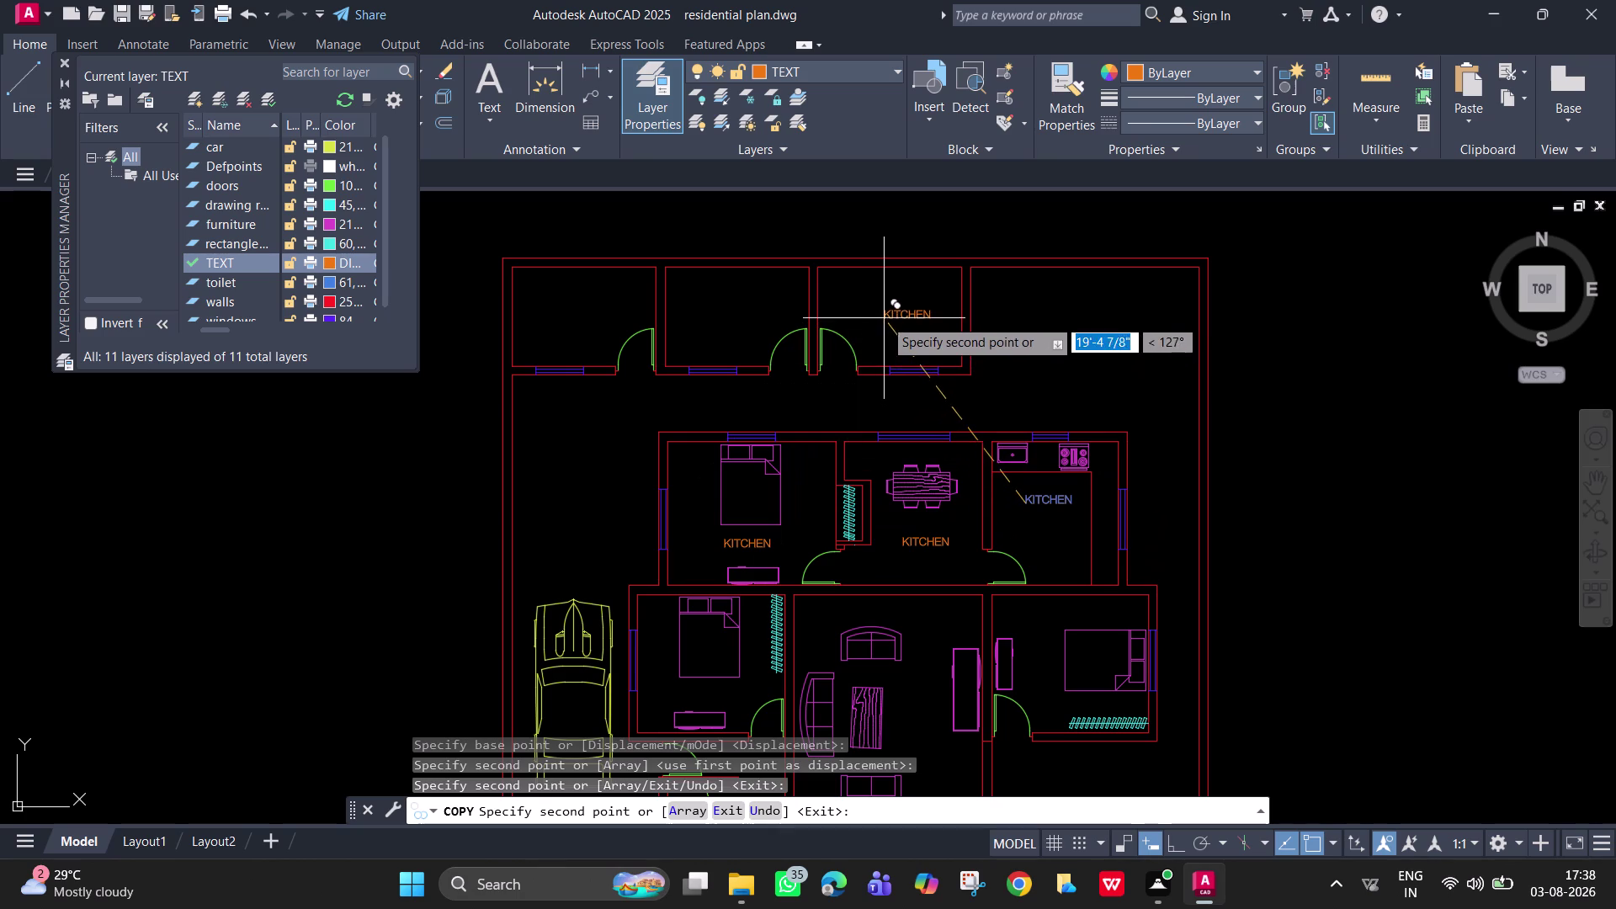
click(885, 309)
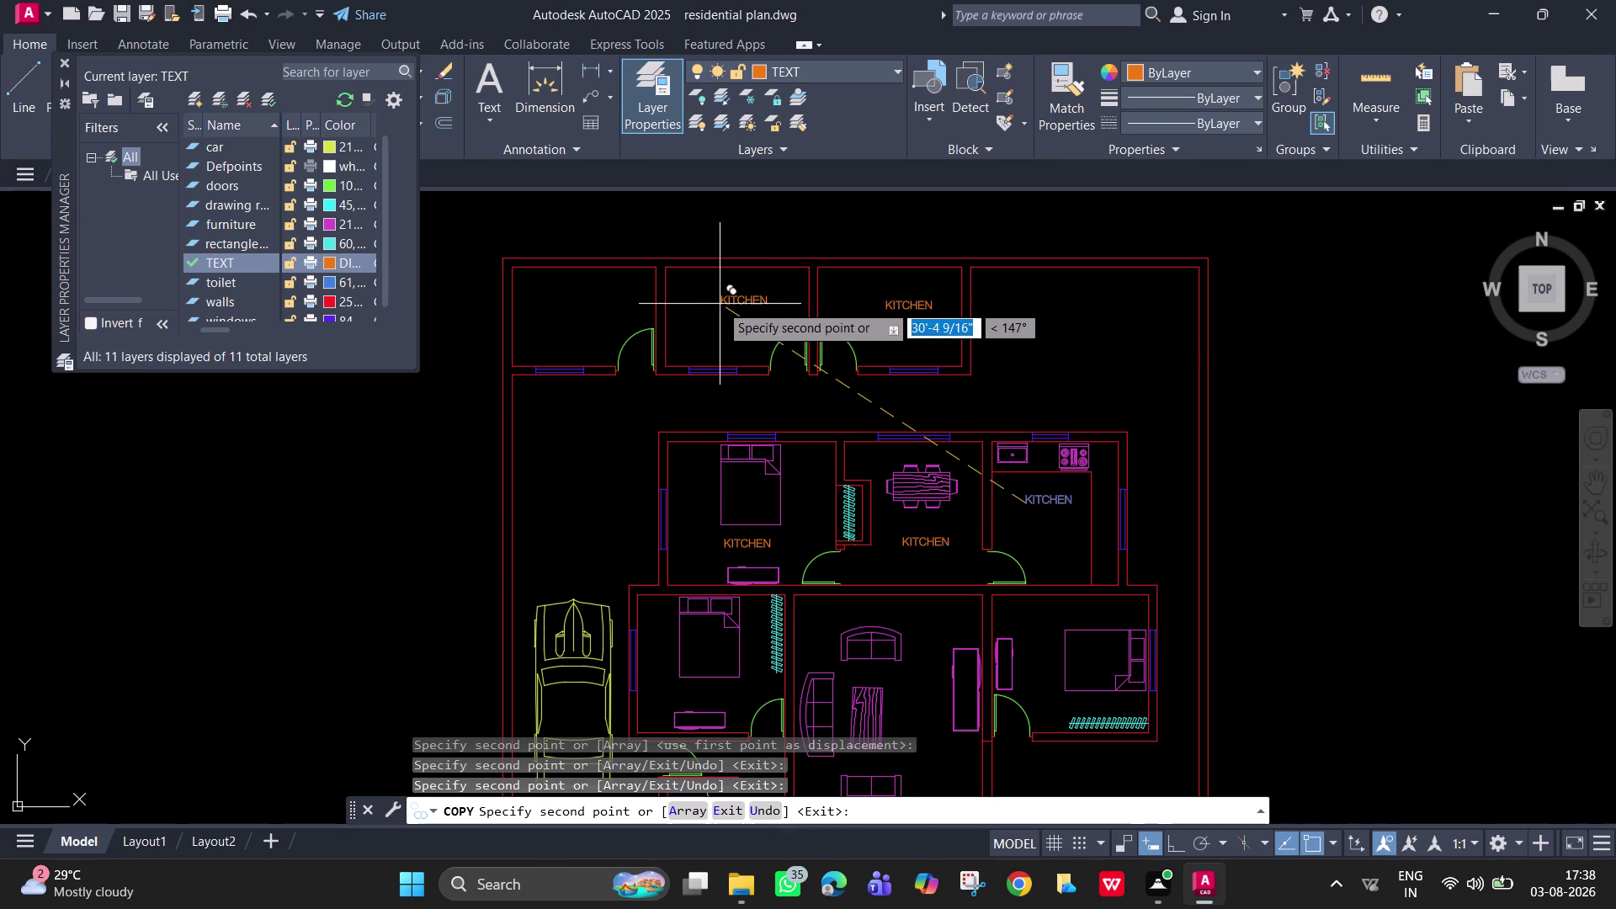
click(719, 304)
click(569, 308)
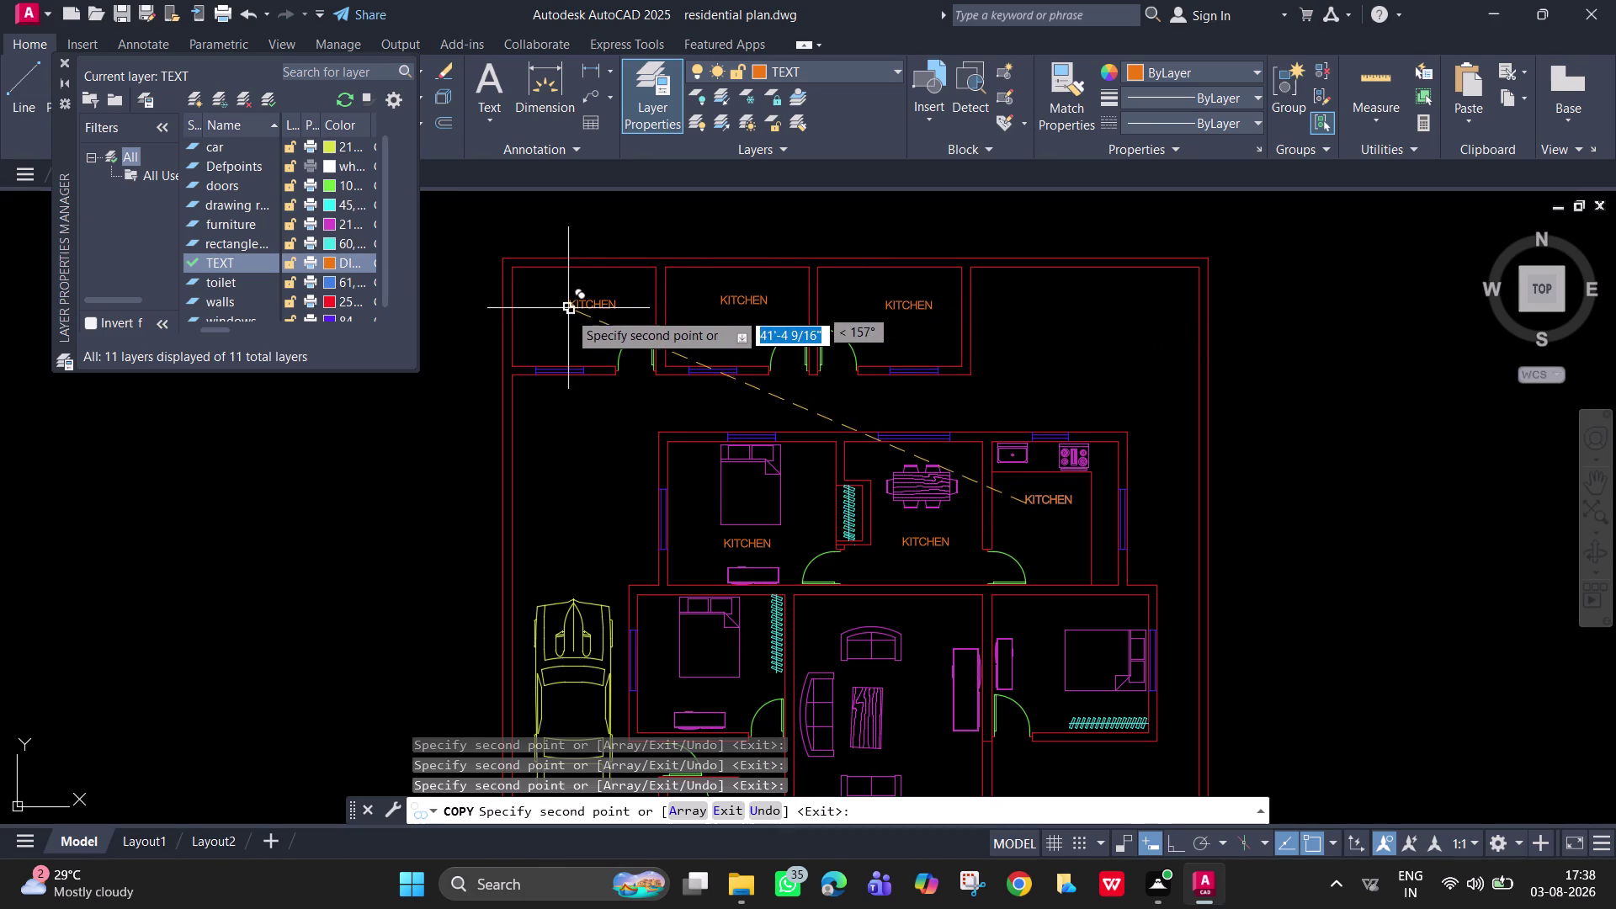
Add copies to the living room, bedrooms, toilet and lower rooms, then end COPY.
middle_drag(924, 657, 960, 467)
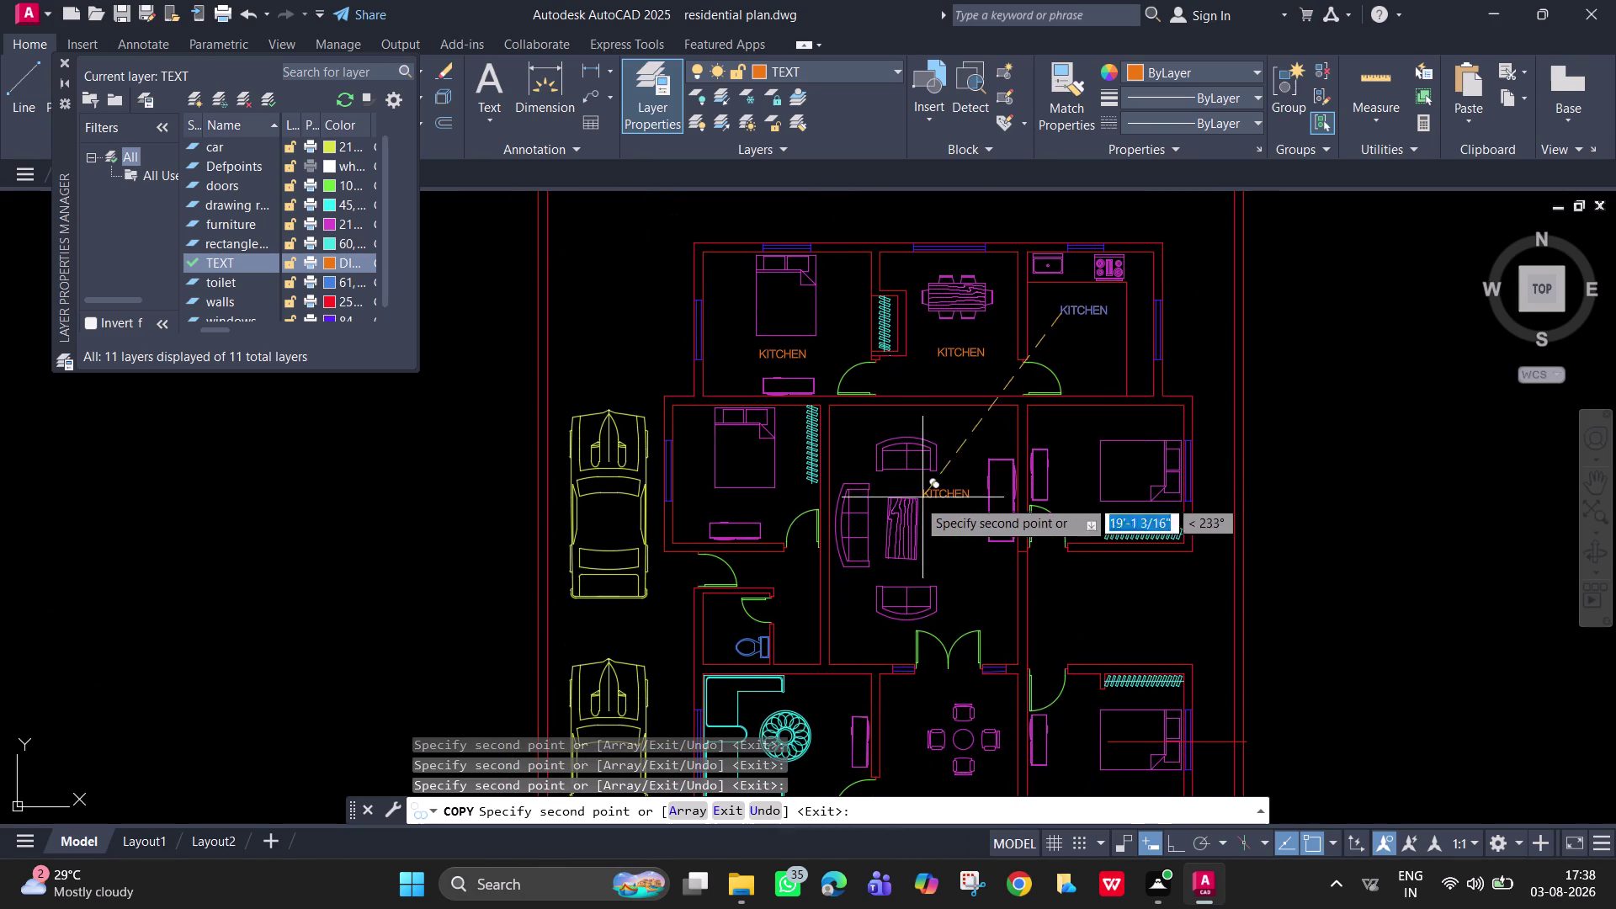
click(723, 502)
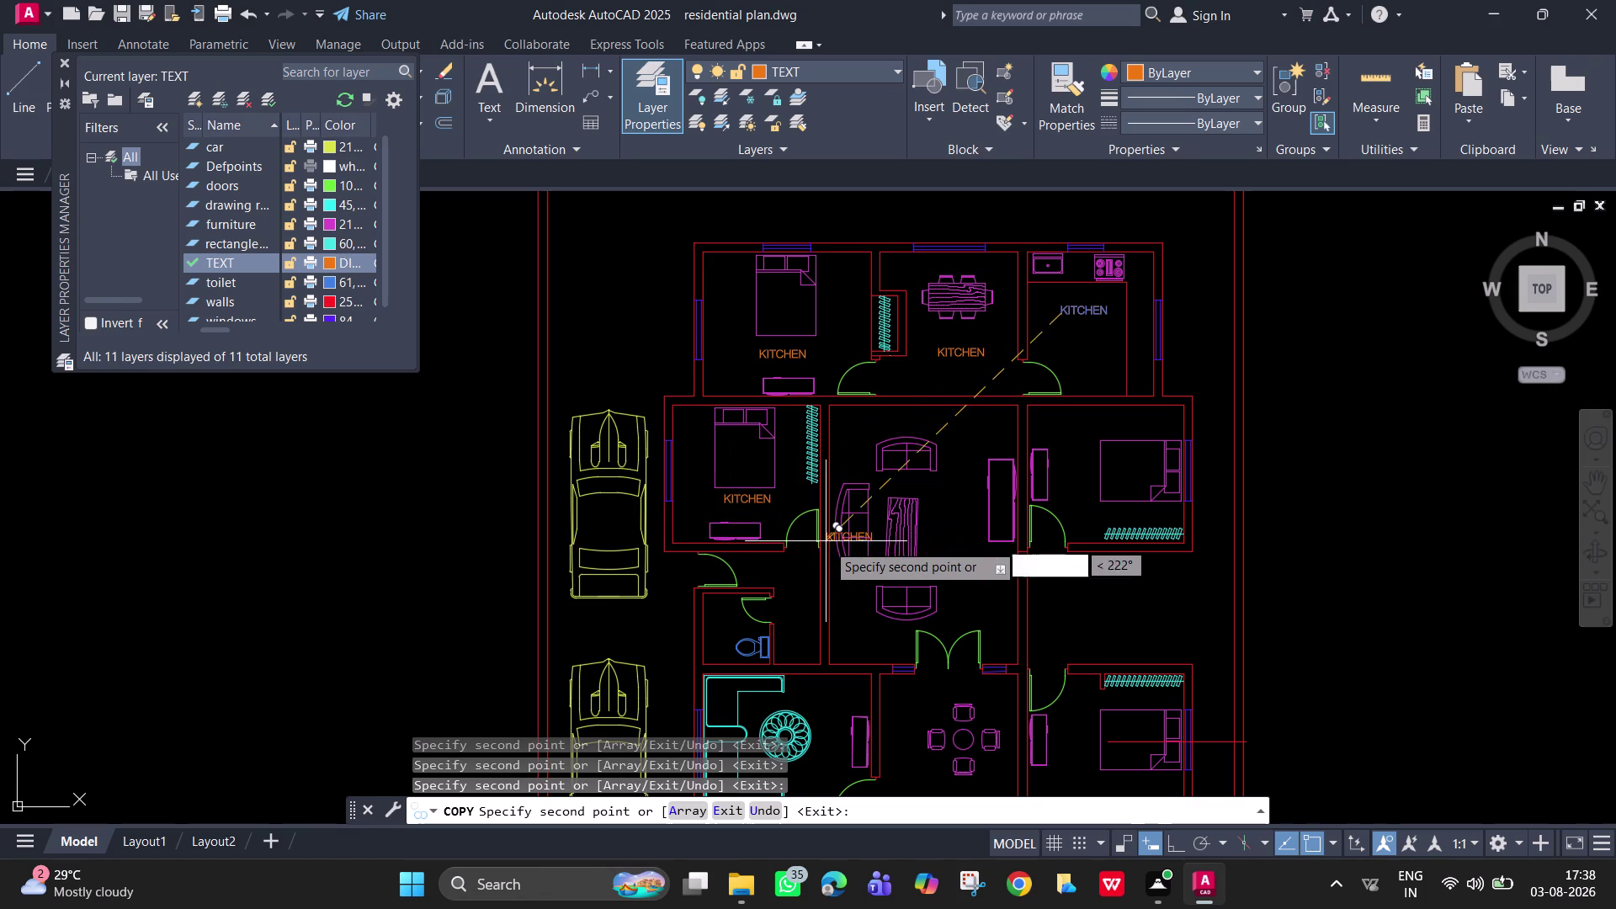
click(956, 431)
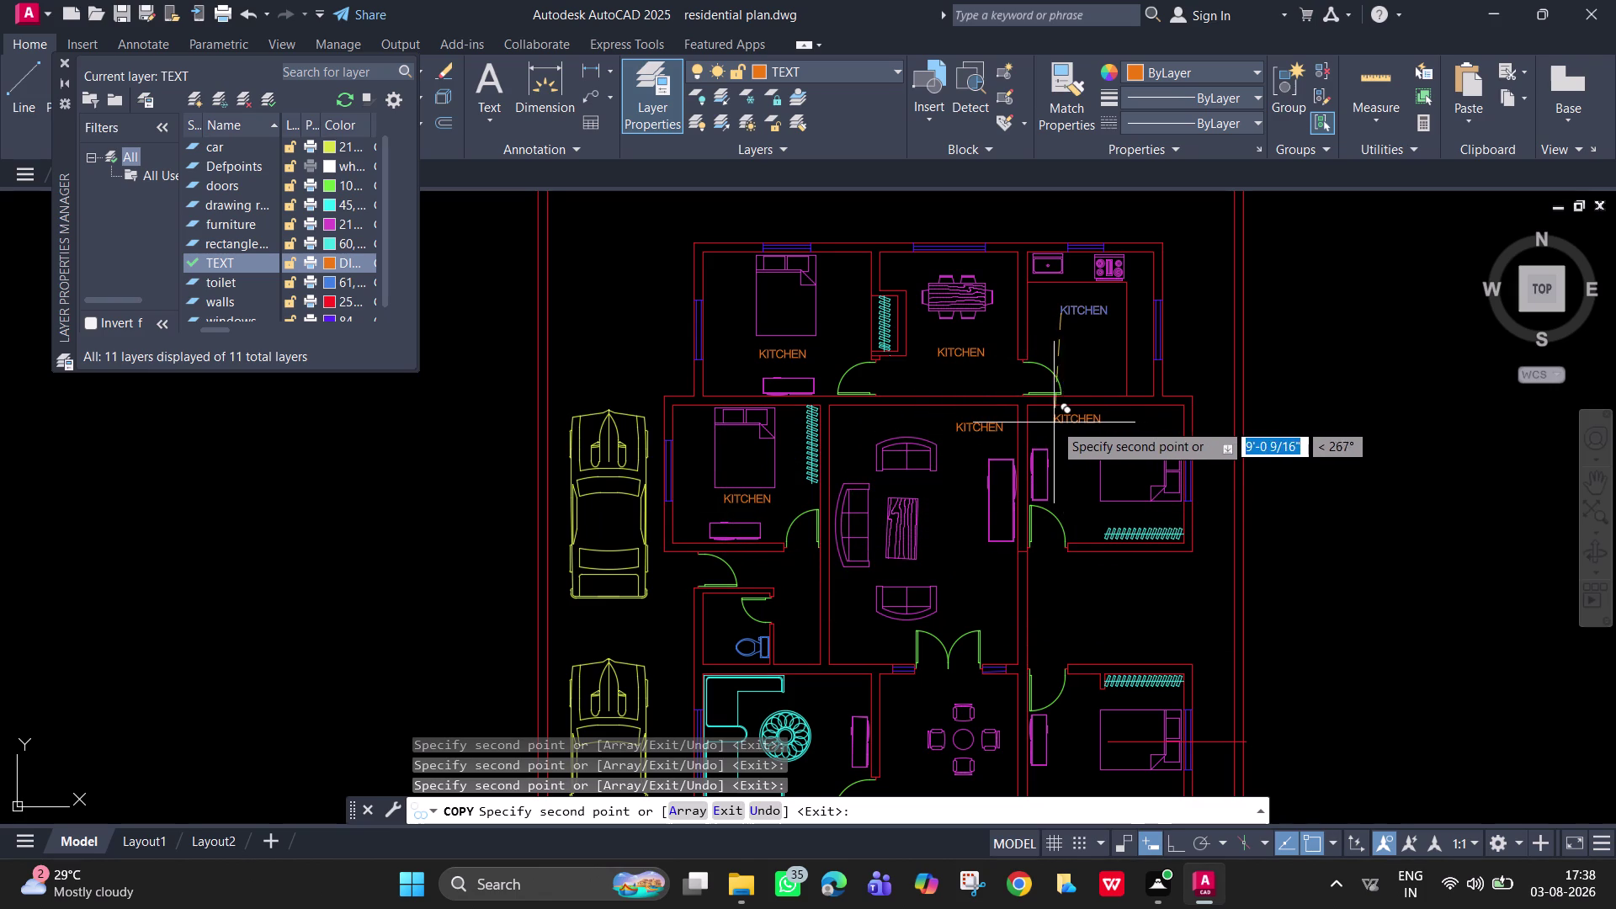
click(1053, 423)
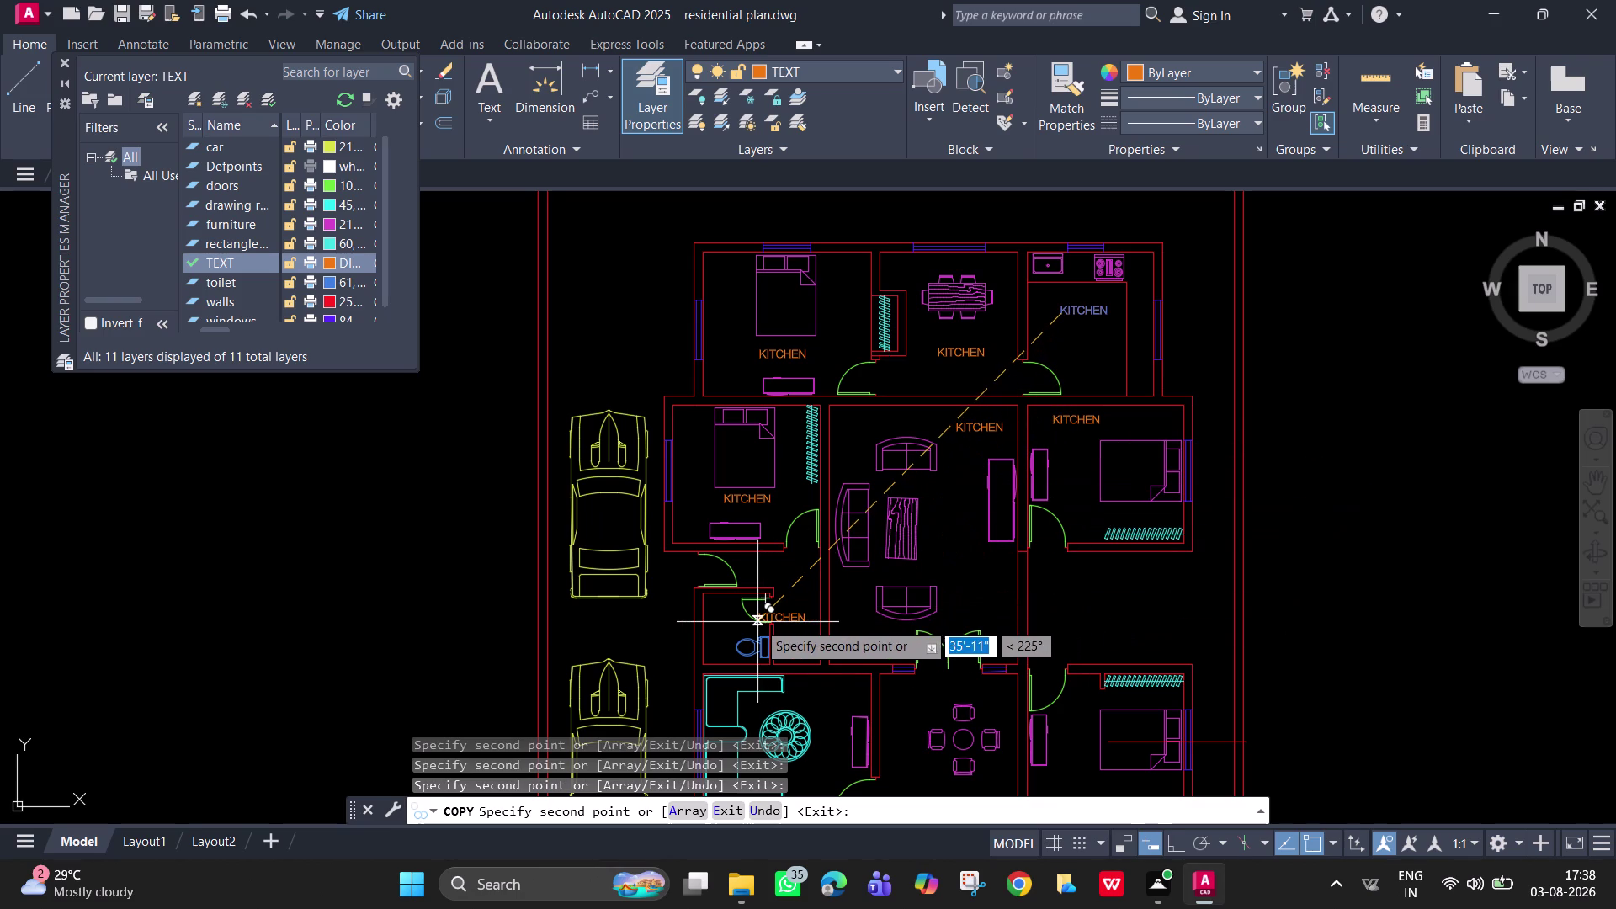
scroll(up, 3)
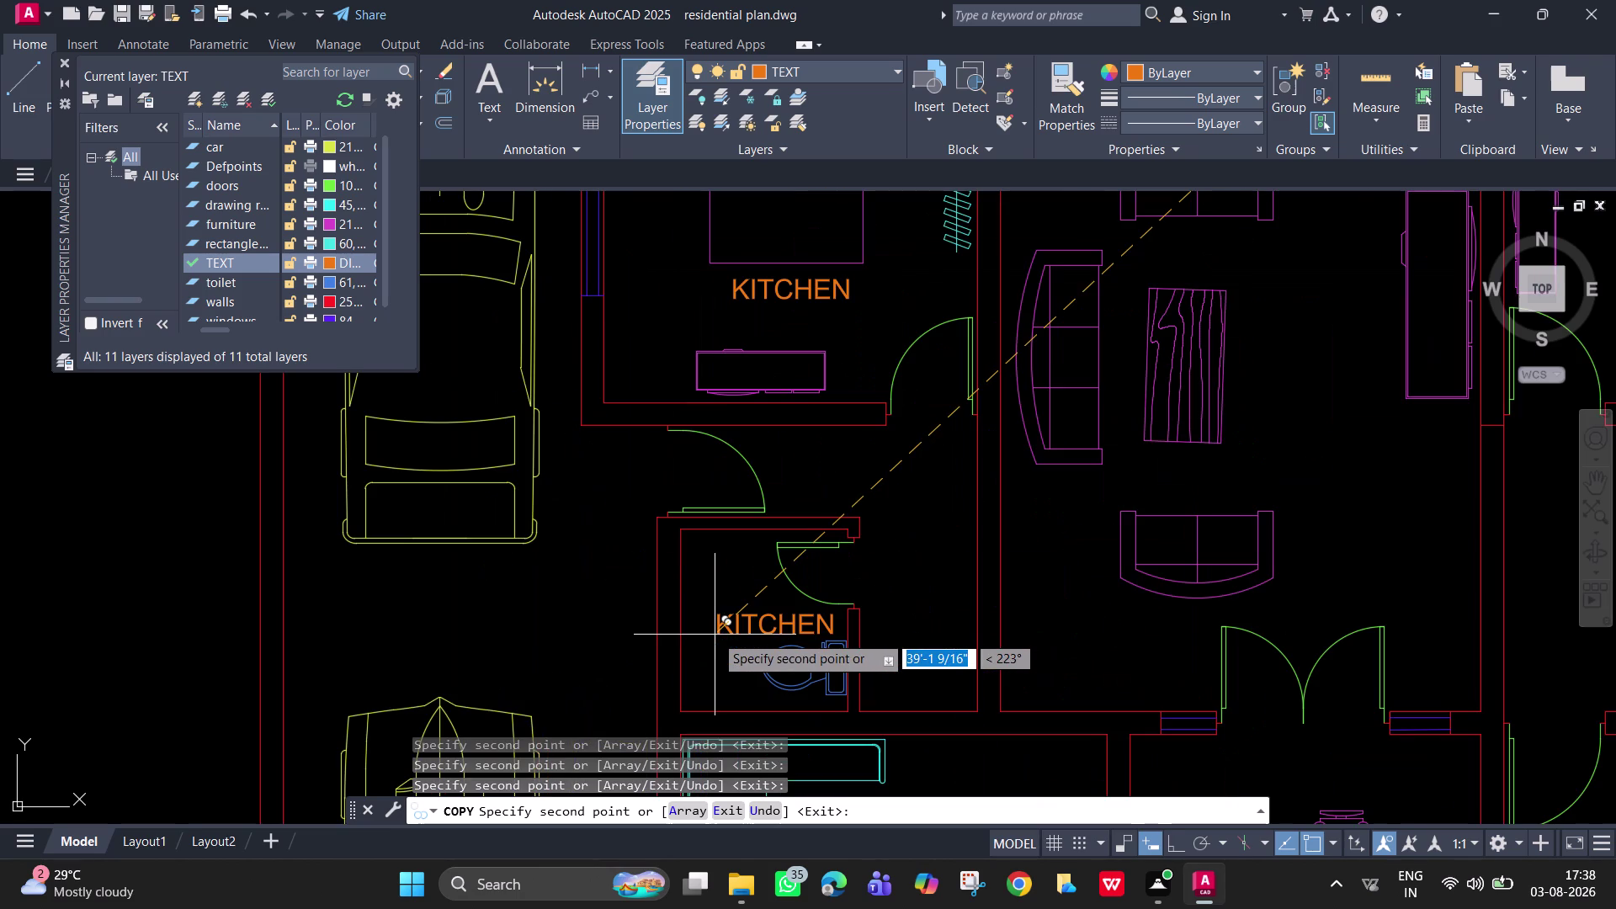
click(714, 634)
scroll(down, 3)
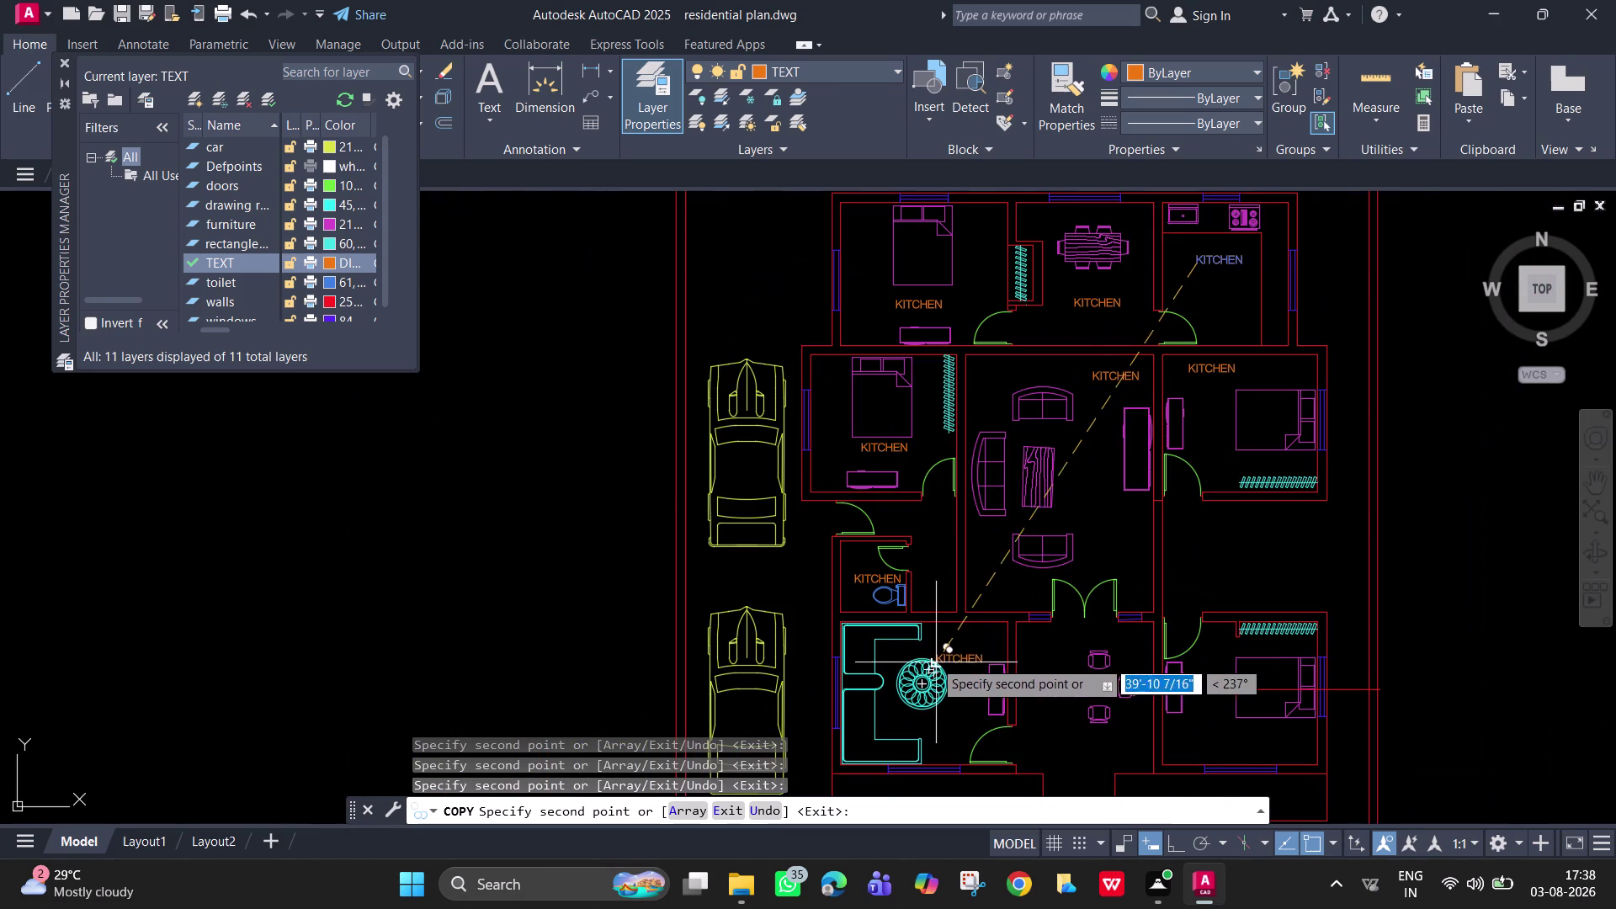
click(946, 647)
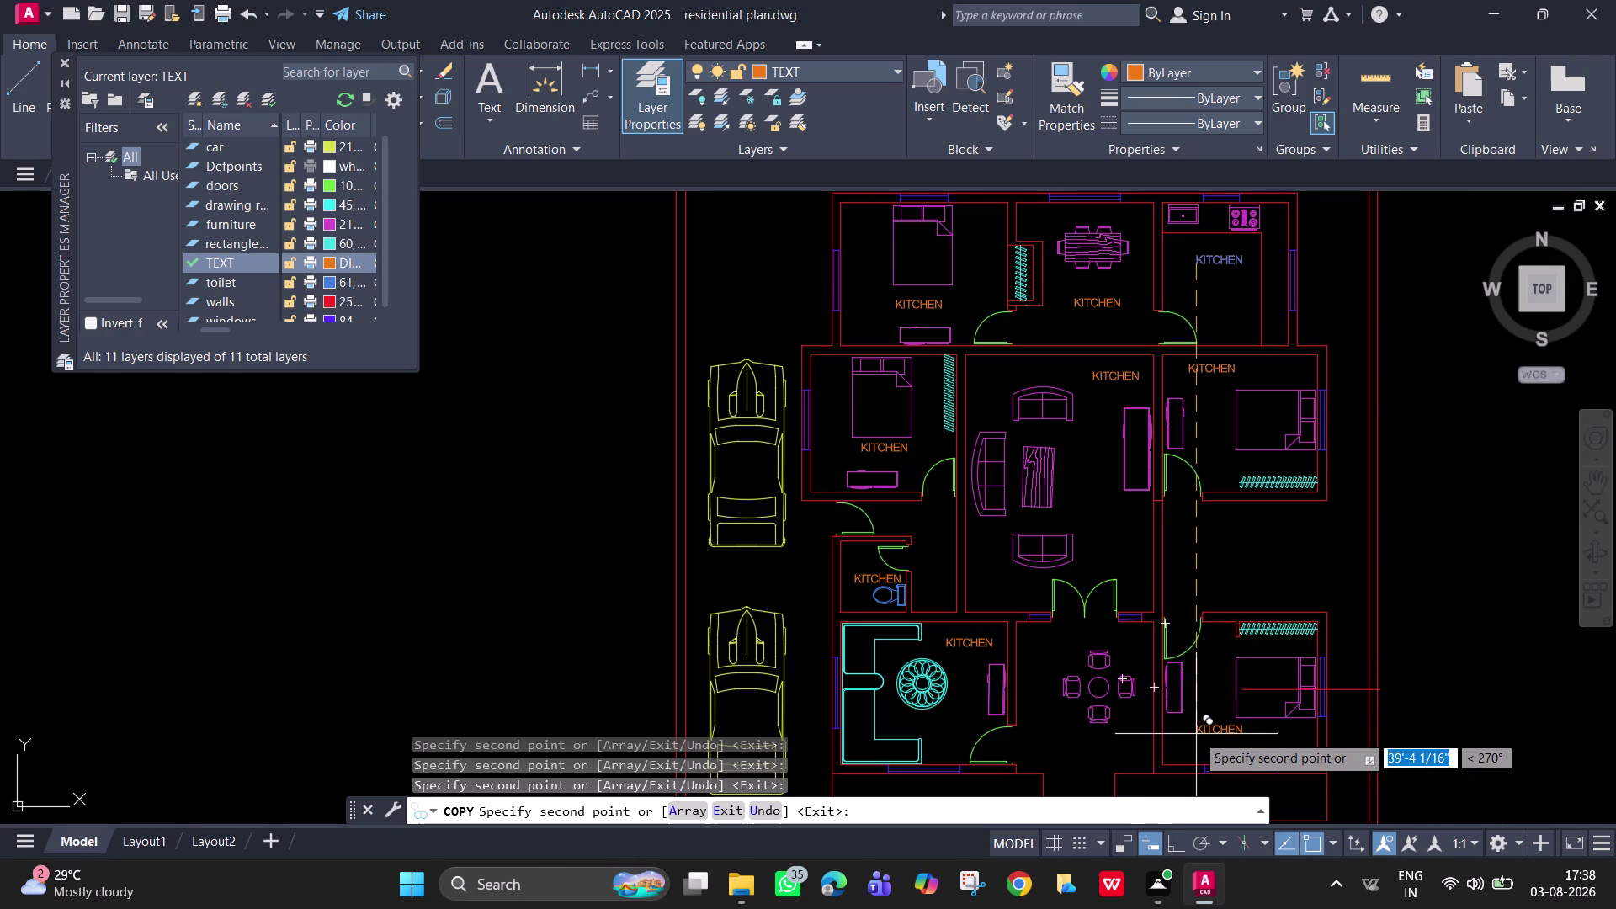
click(1196, 734)
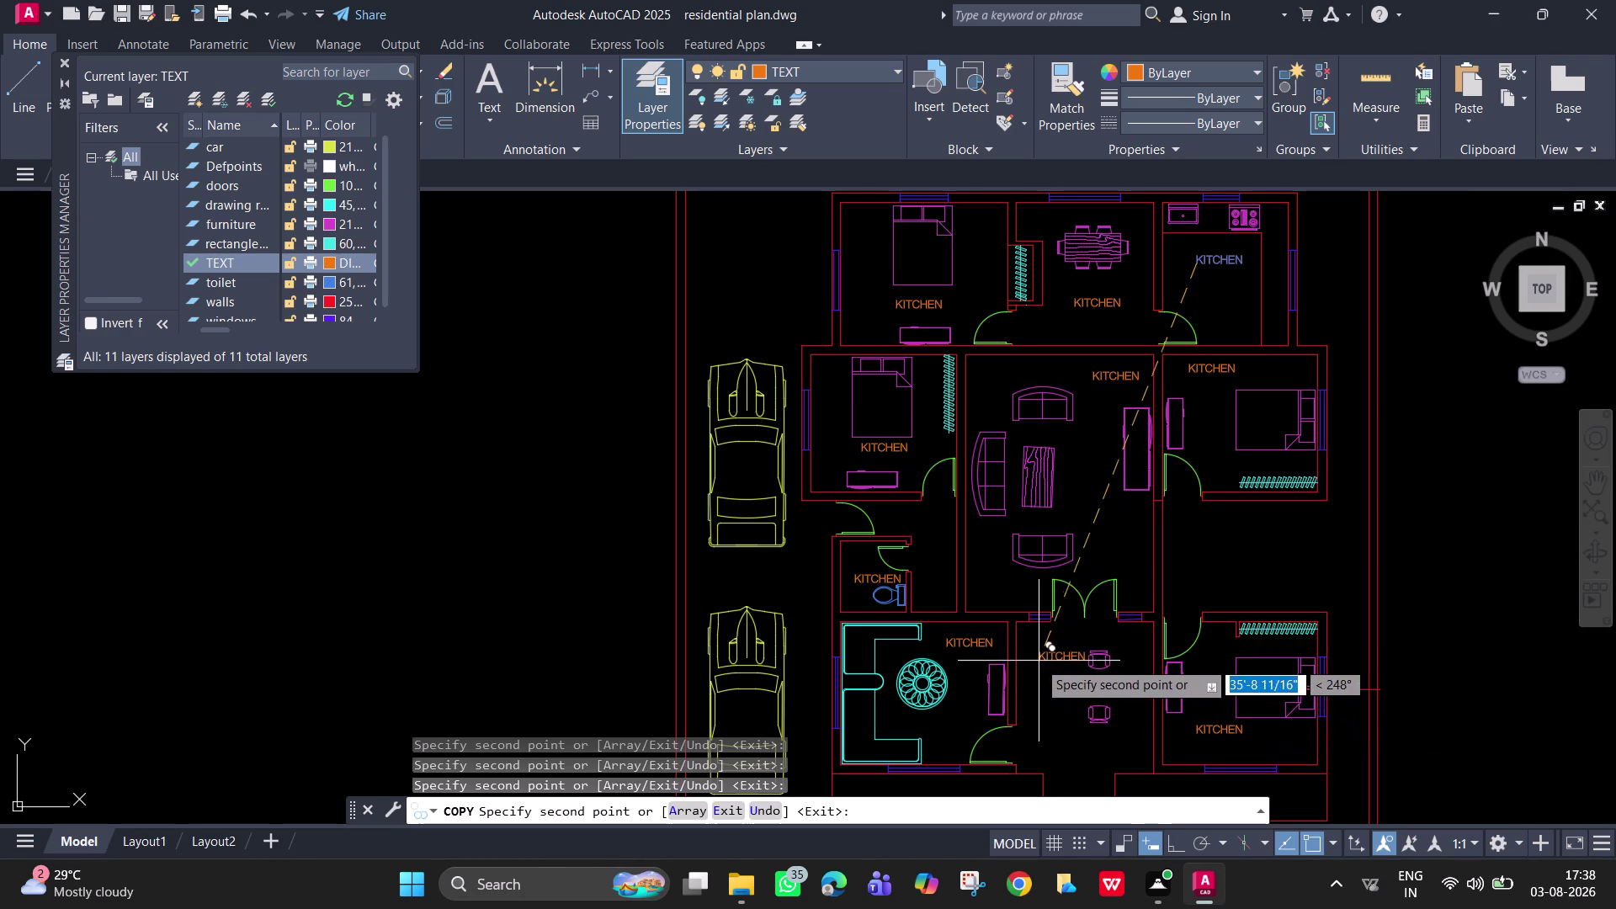
click(1031, 718)
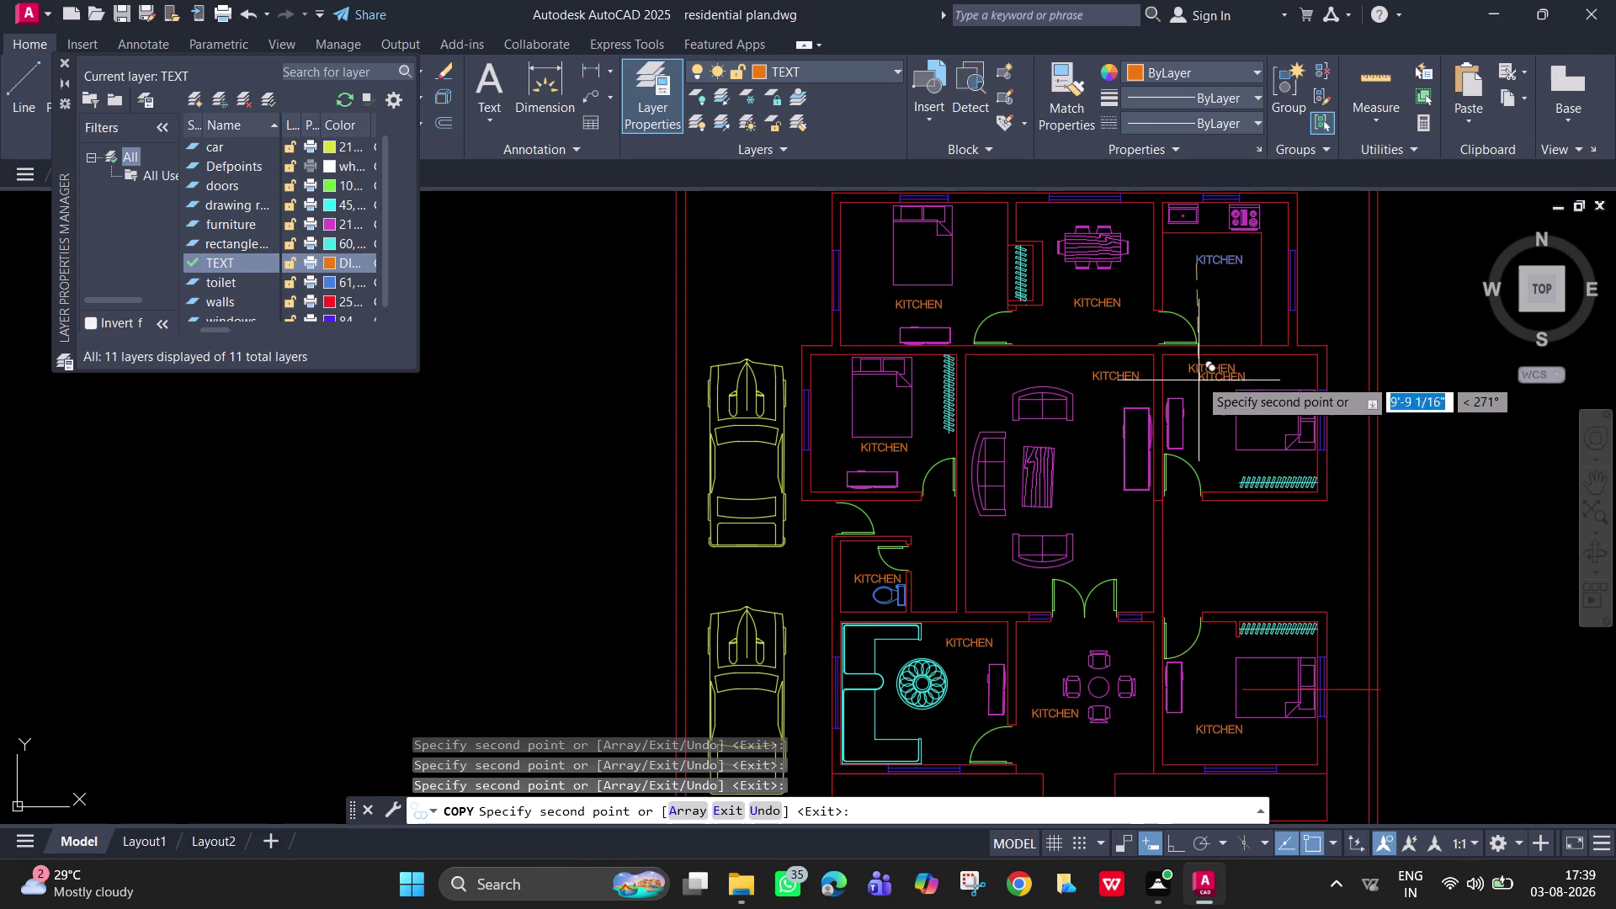
middle_drag(1195, 320, 1176, 313)
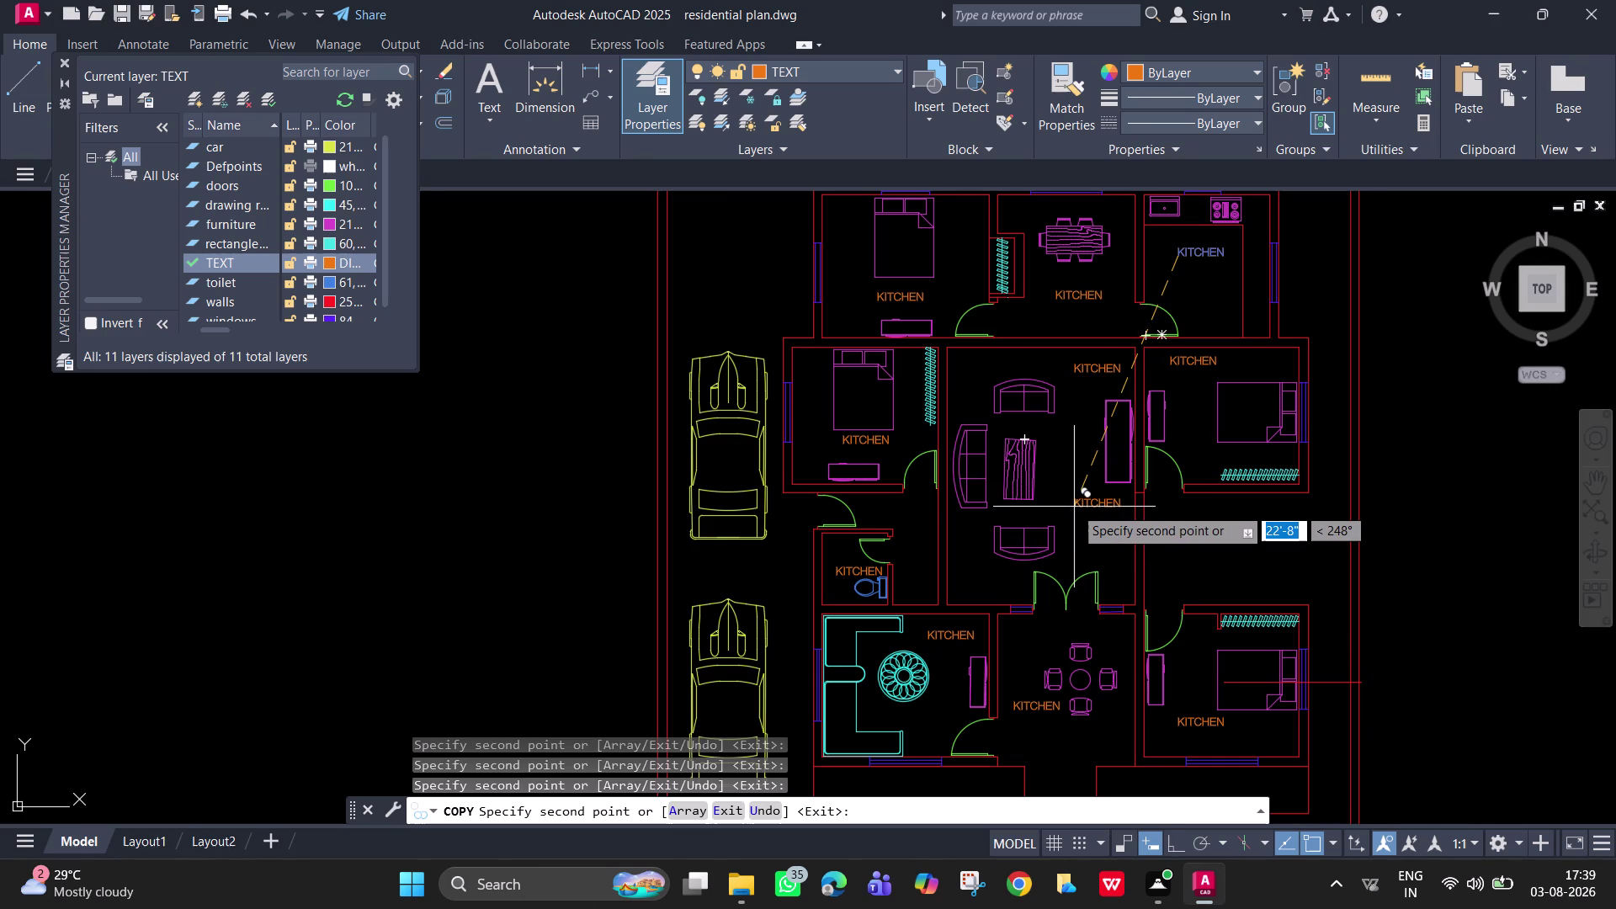
key(Escape)
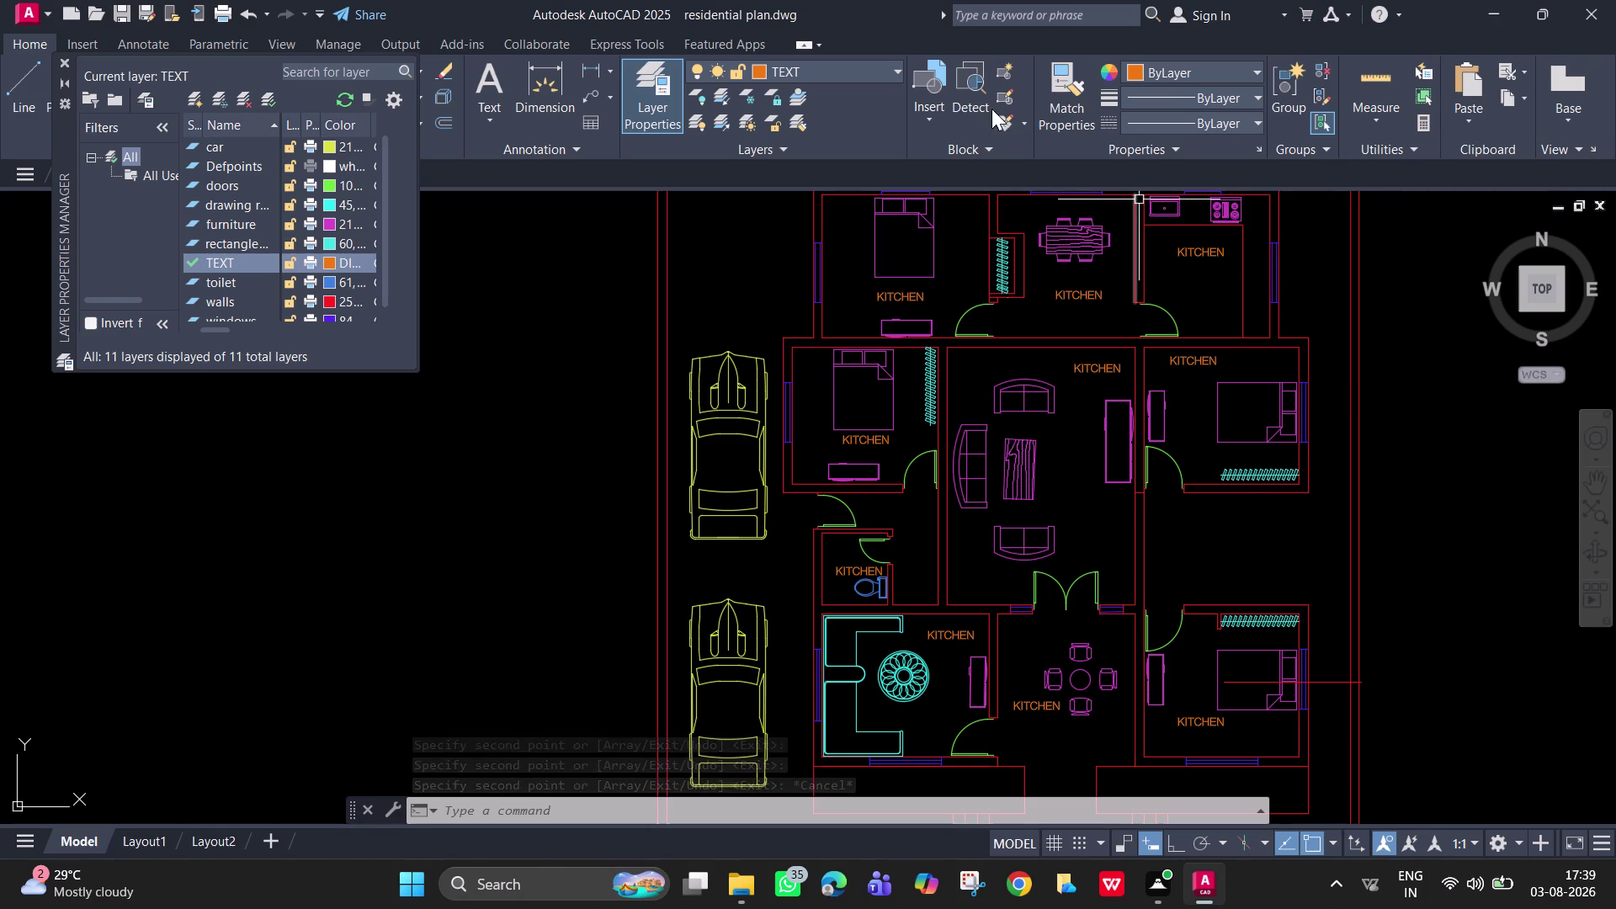
Make Walls the current layer, abandoning the line just started.
text(L)
key(space)
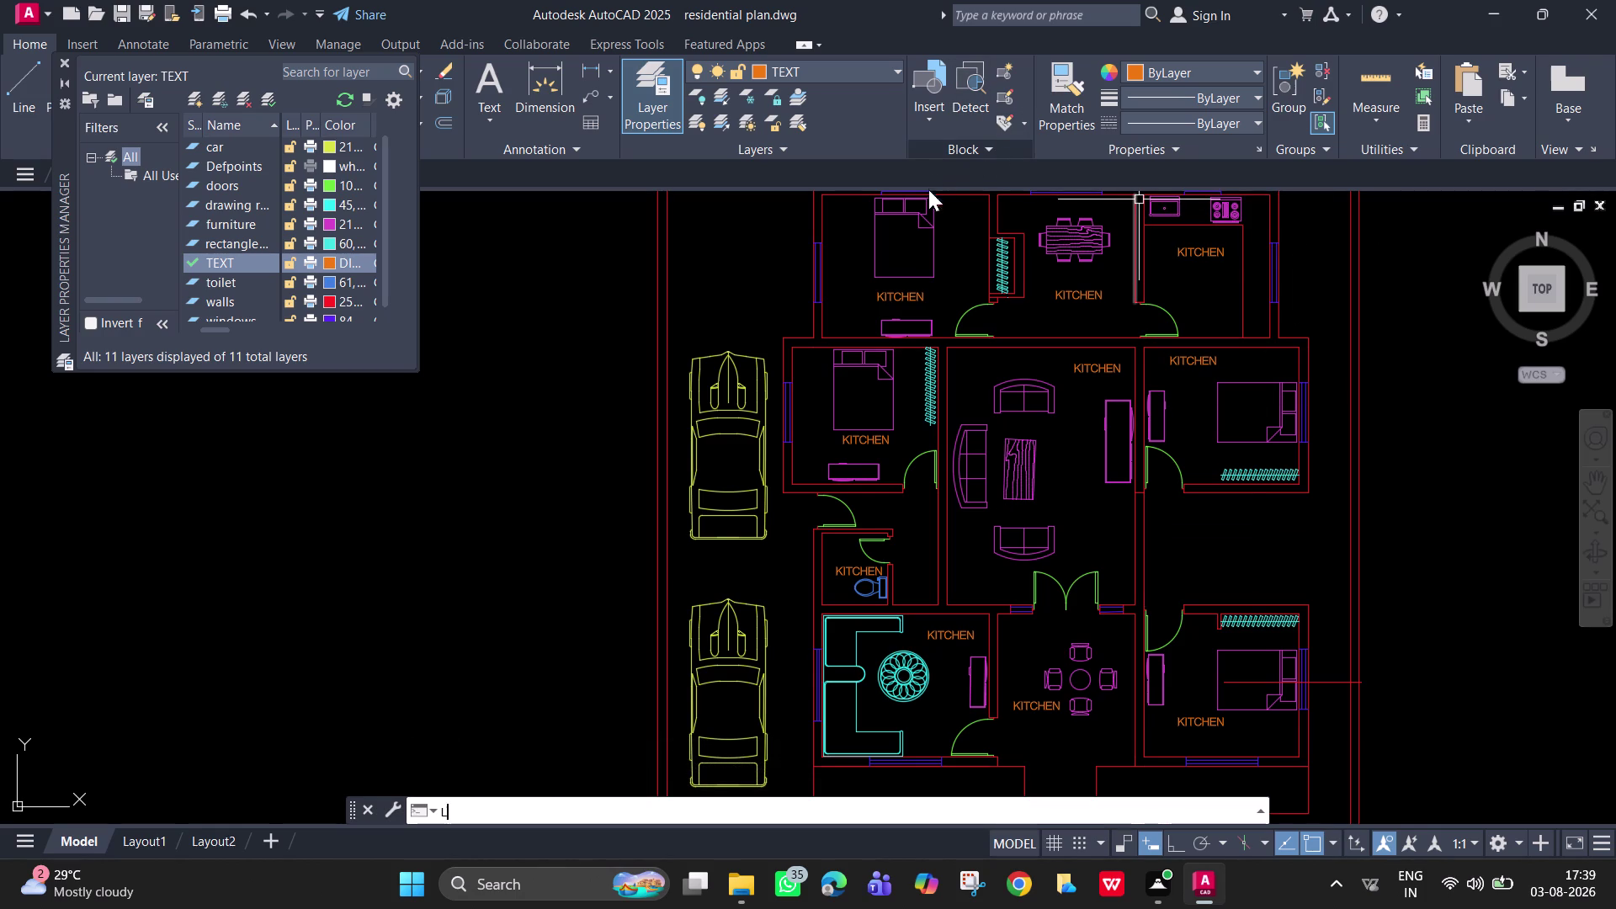
click(945, 350)
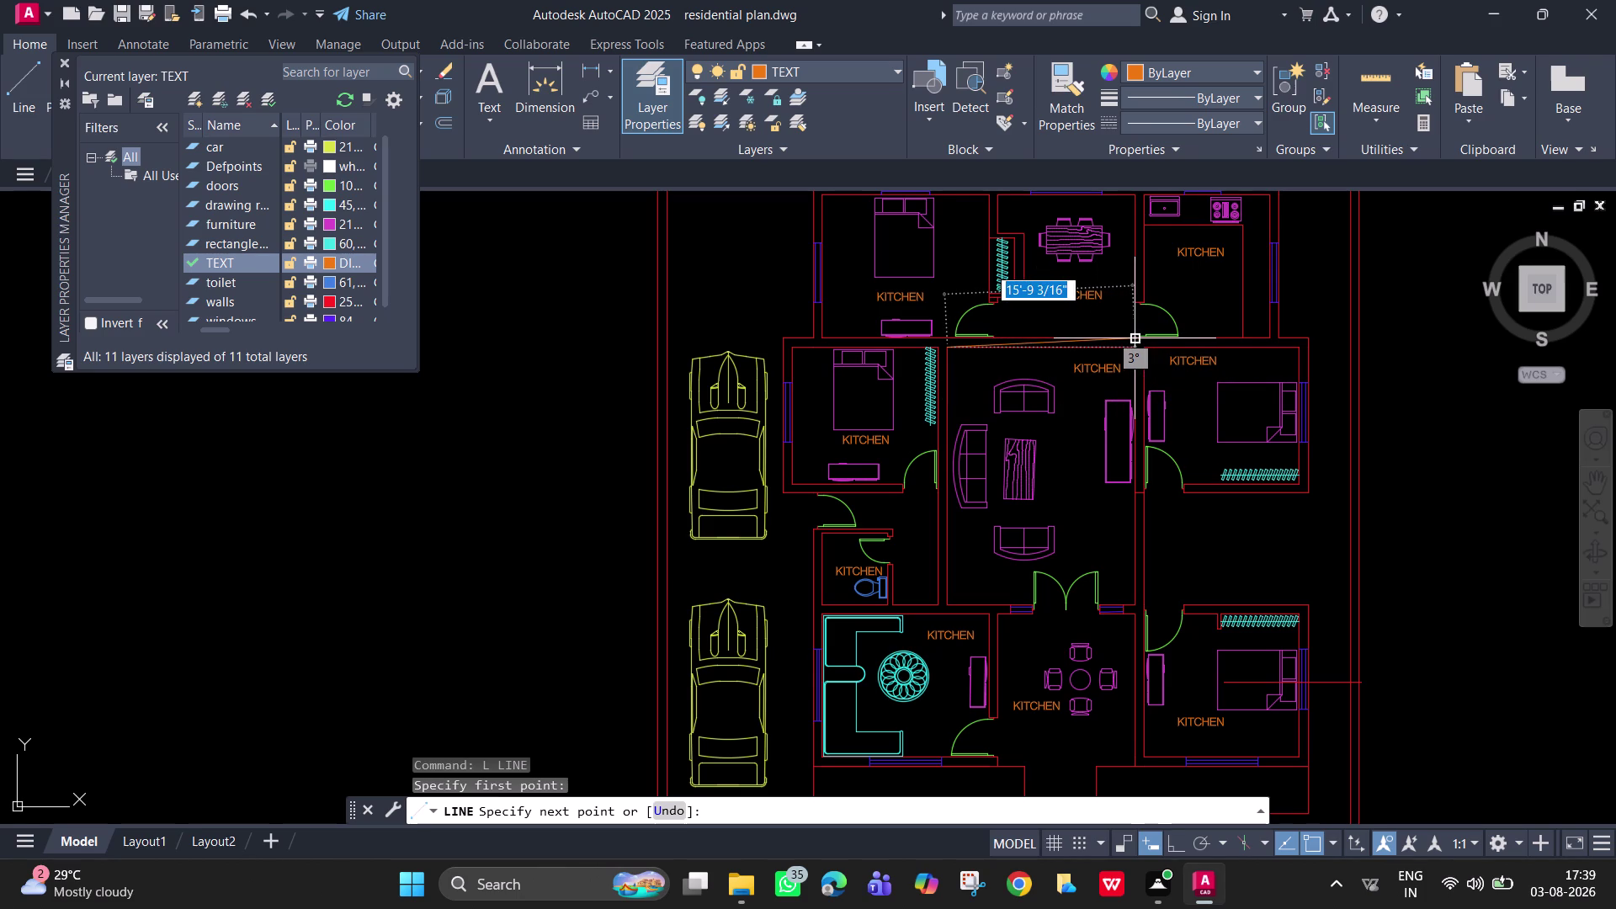
scroll(up, 3)
scroll(up, 3)
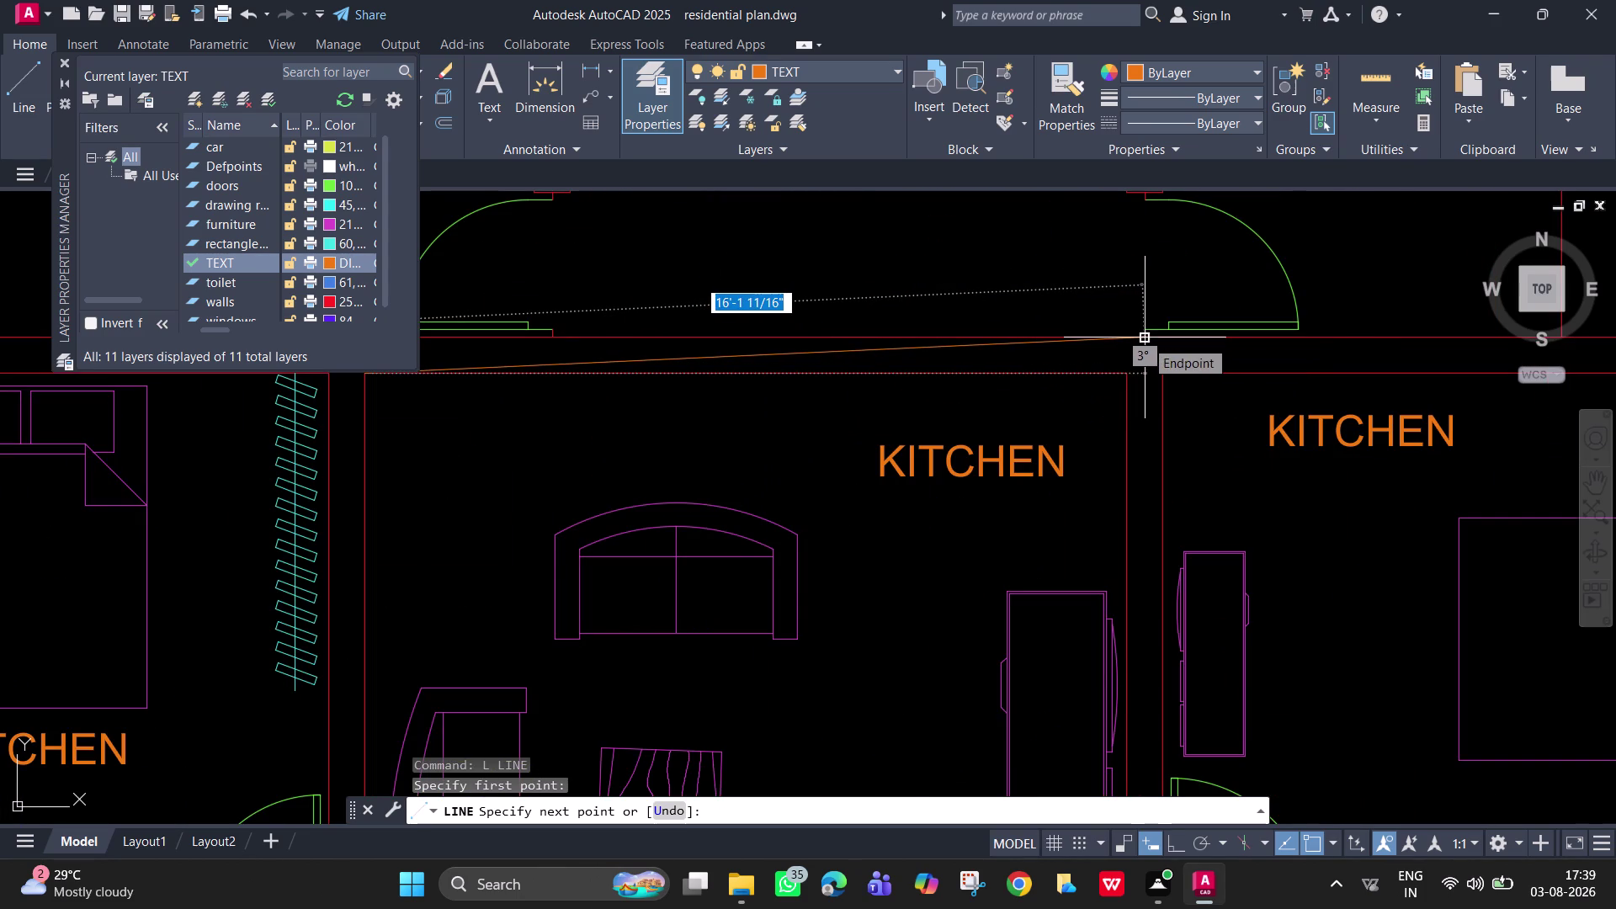
click(866, 76)
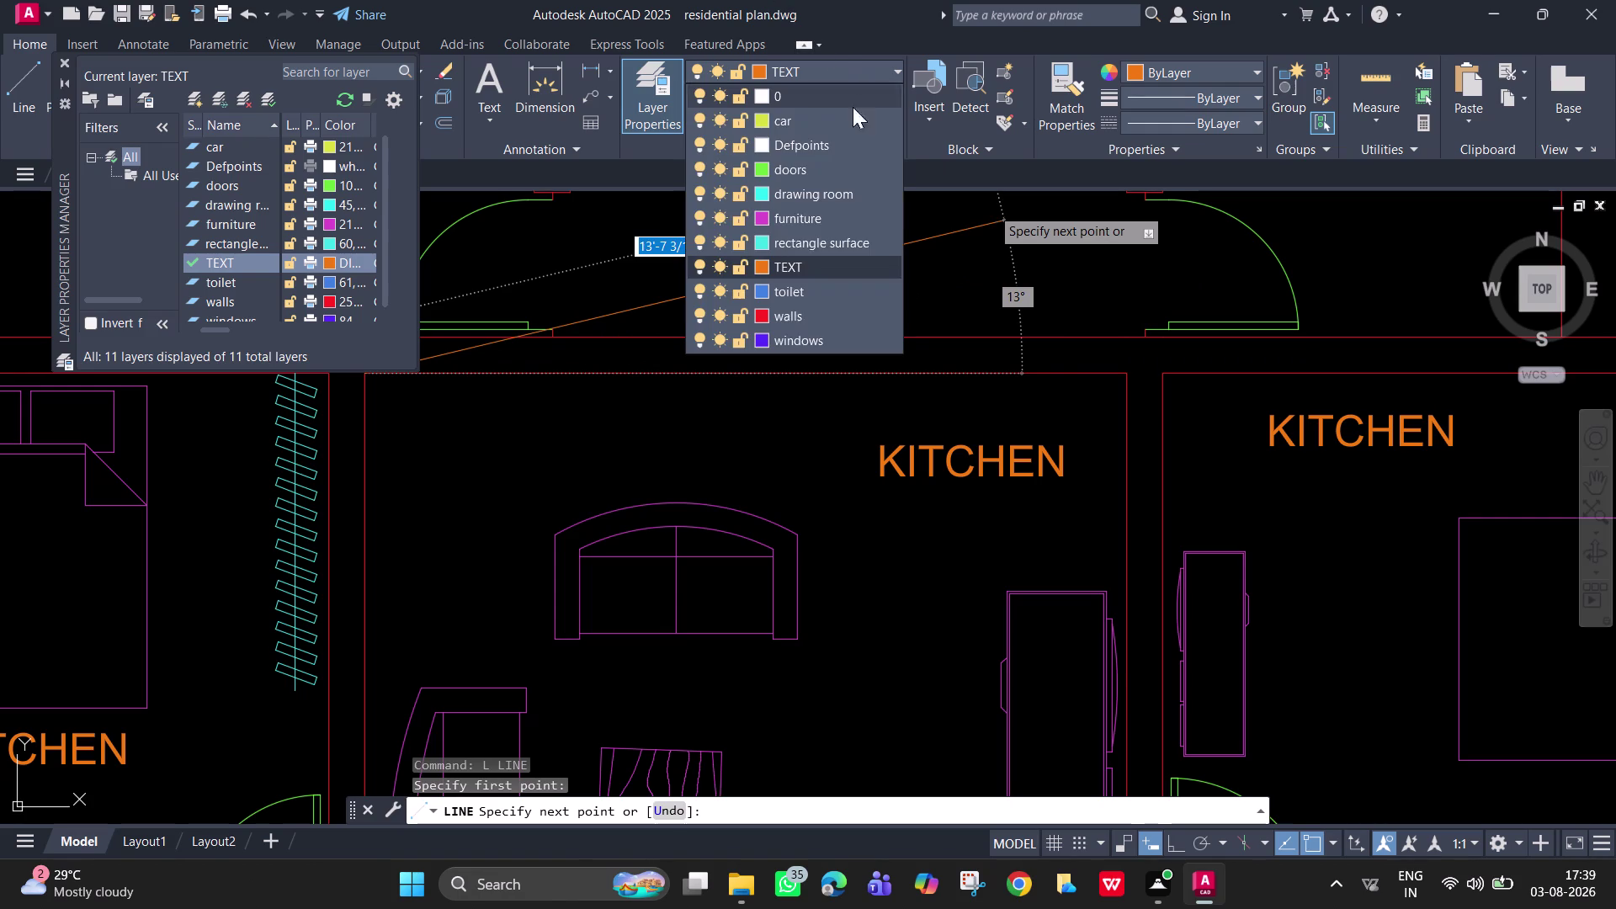
click(787, 311)
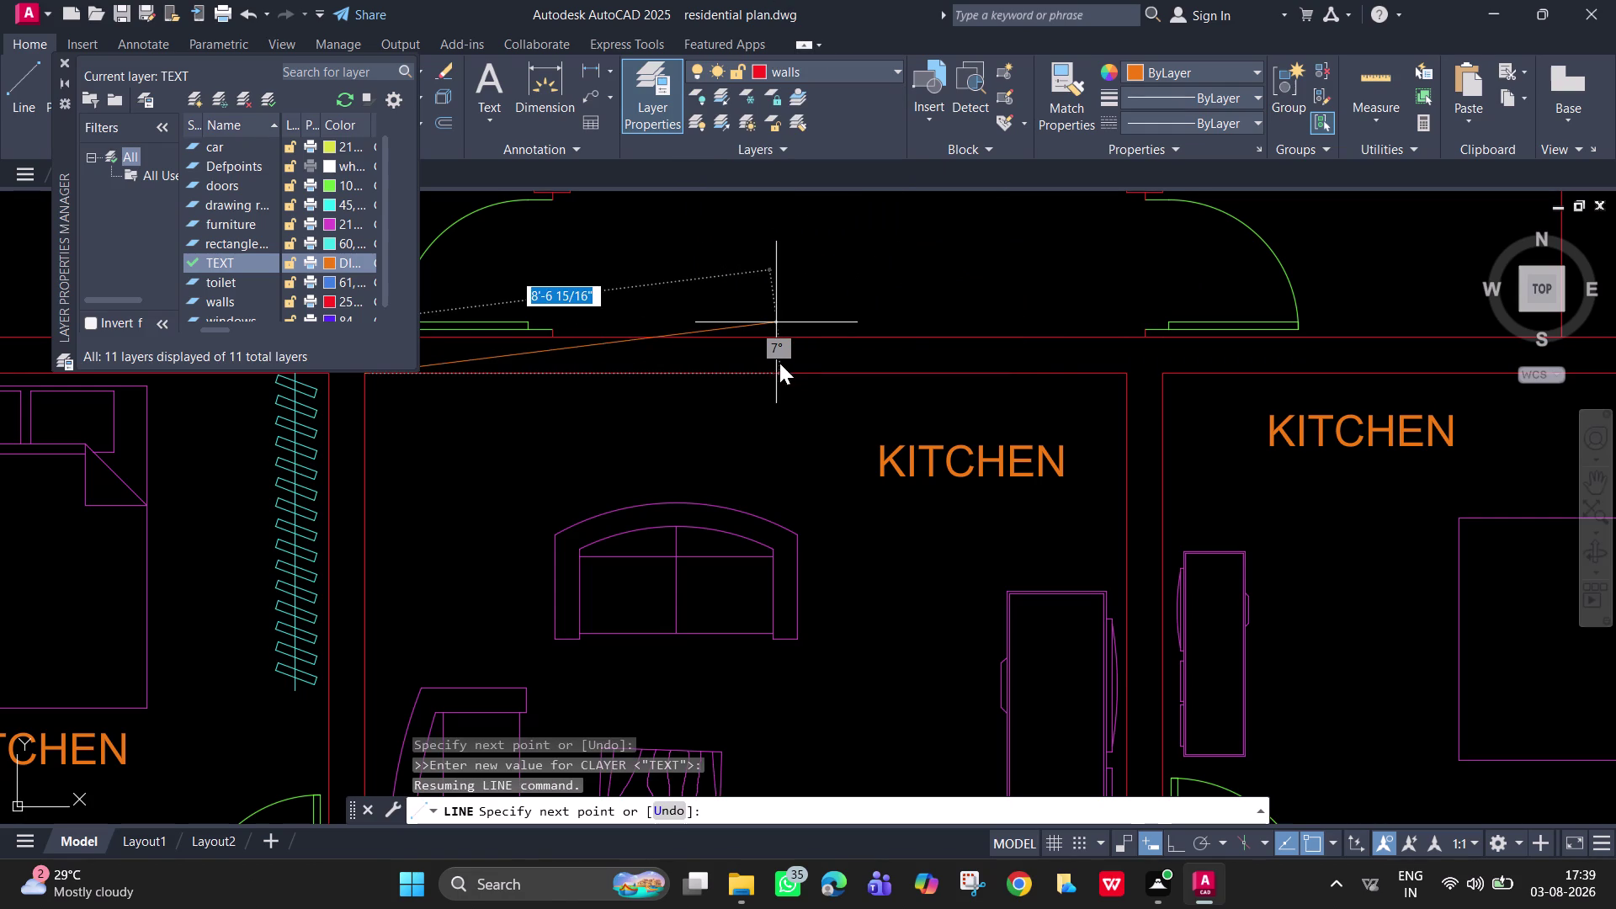
key(Escape)
Draw a diagonal line across the door opening between its wall corners.
middle_drag(451, 454, 489, 506)
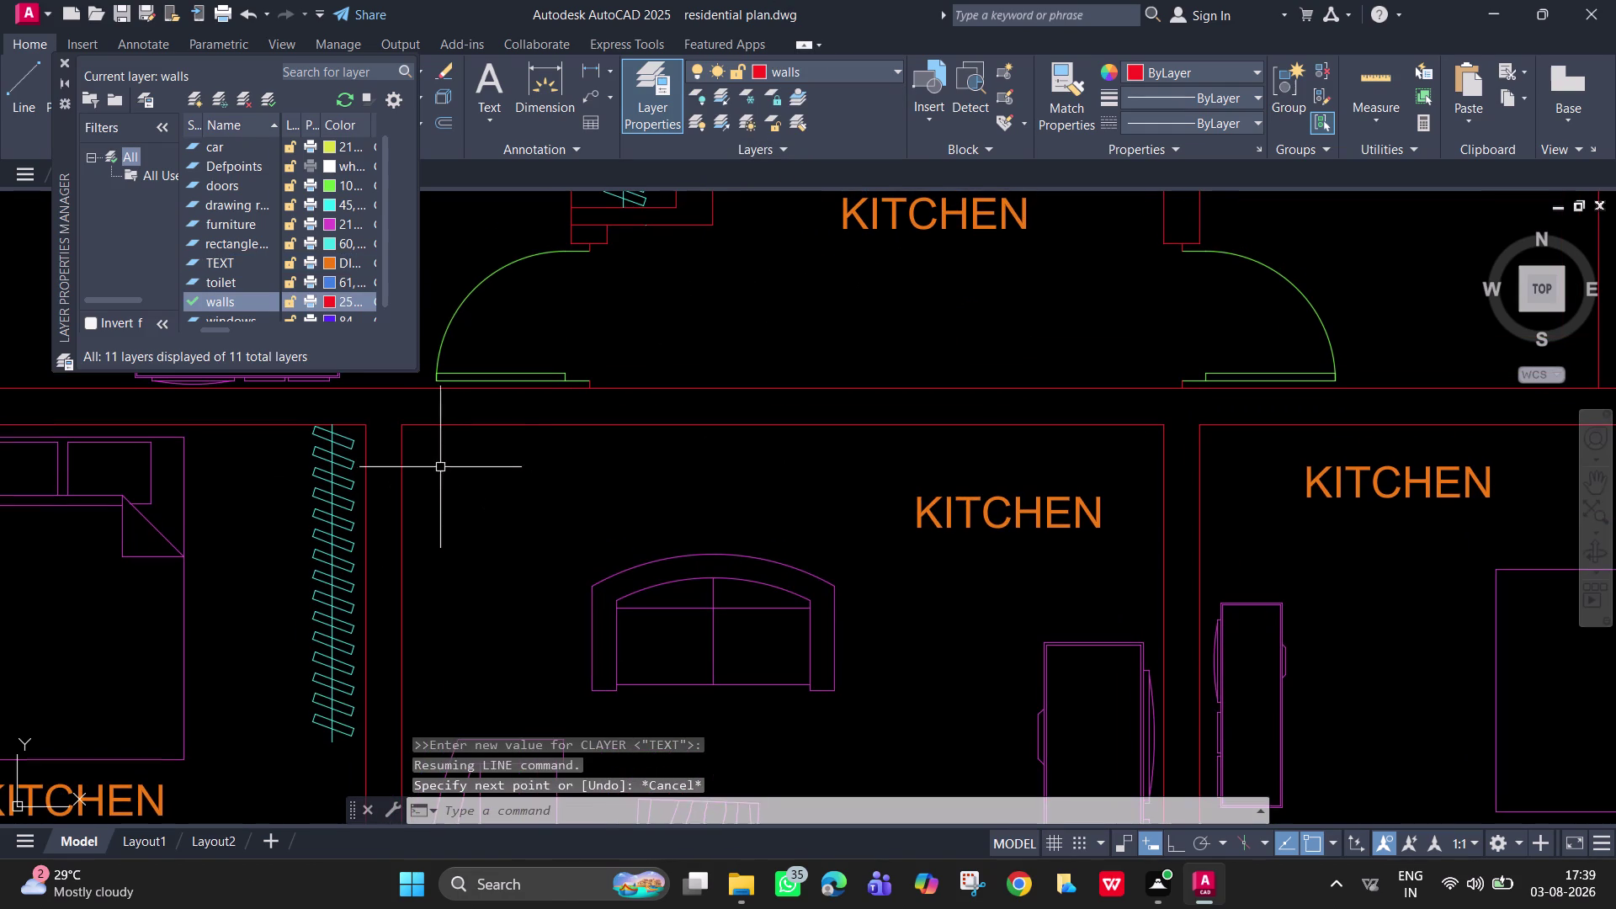
key(space)
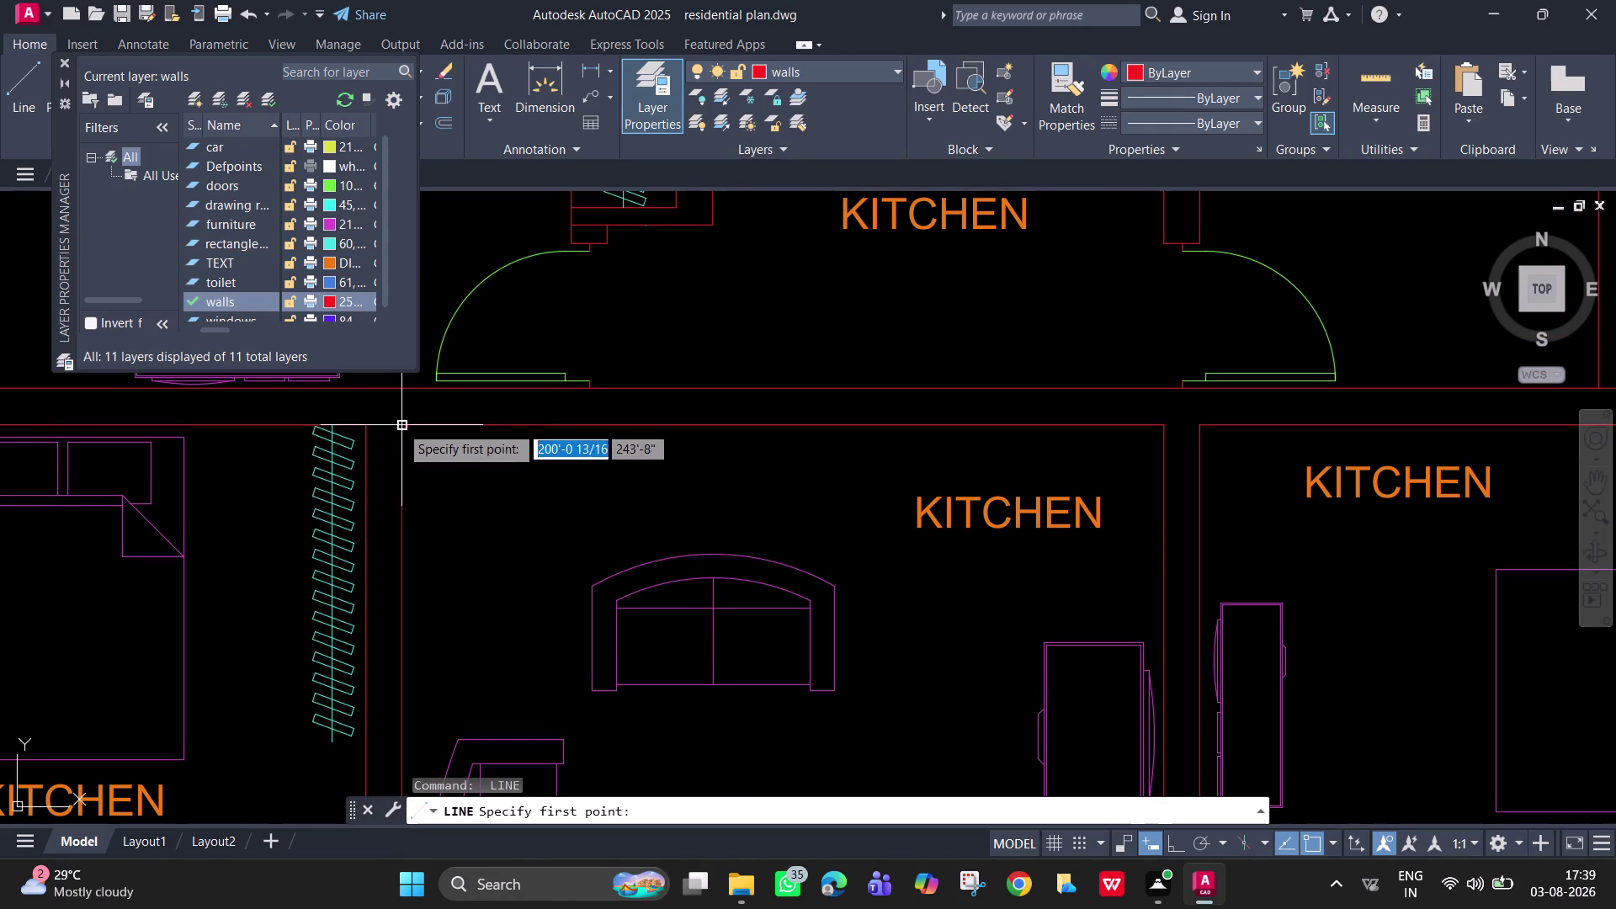
click(400, 425)
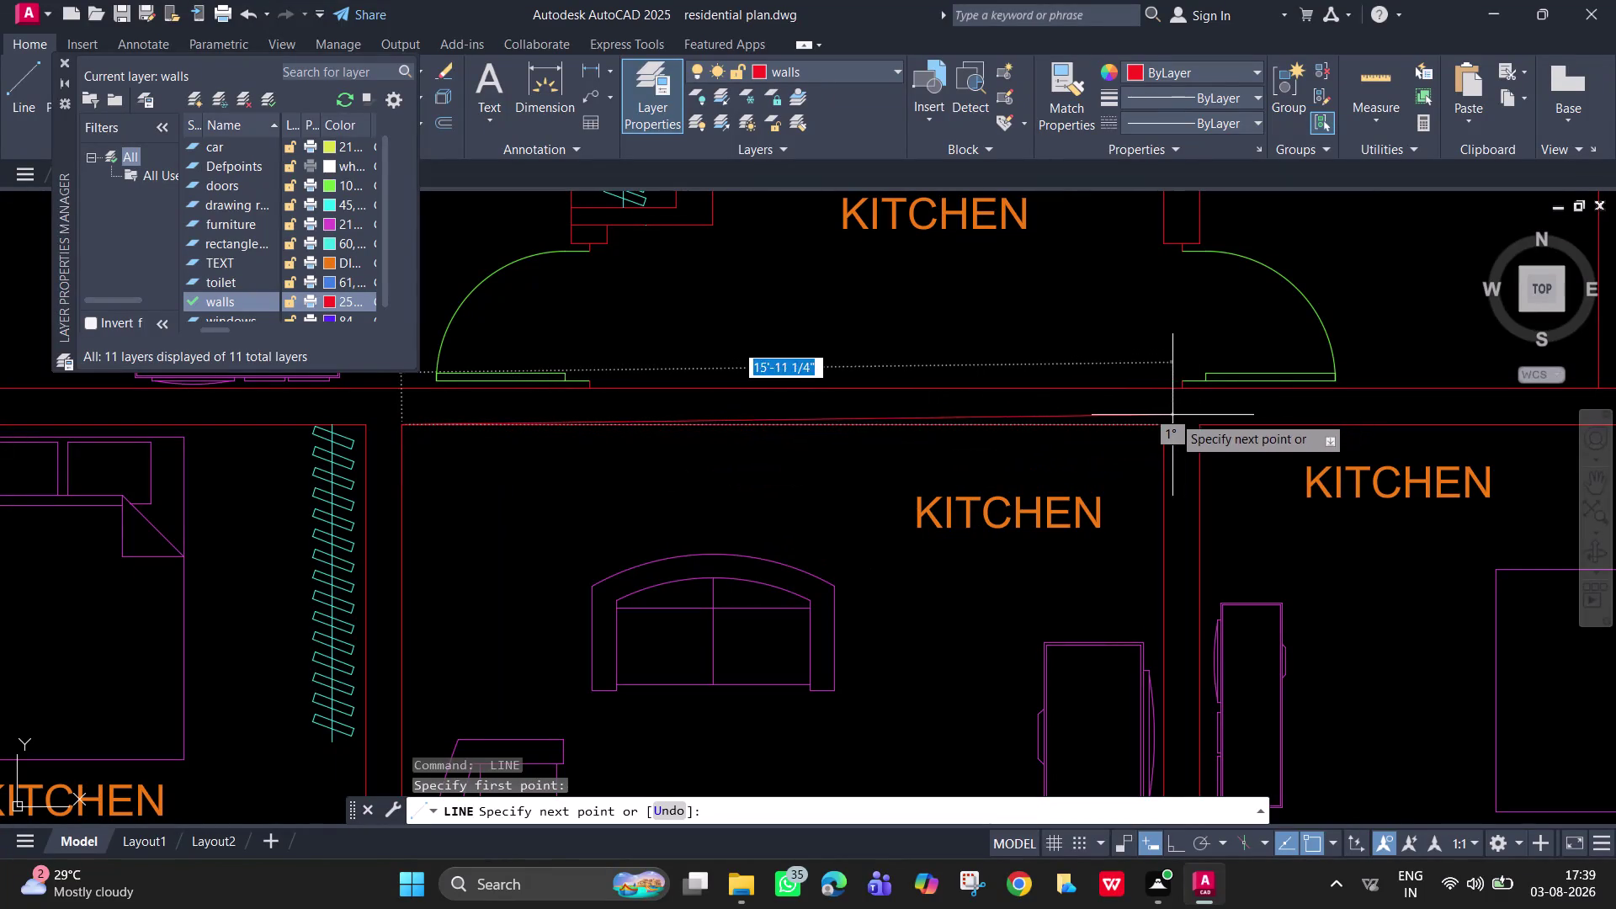
click(1183, 392)
key(space)
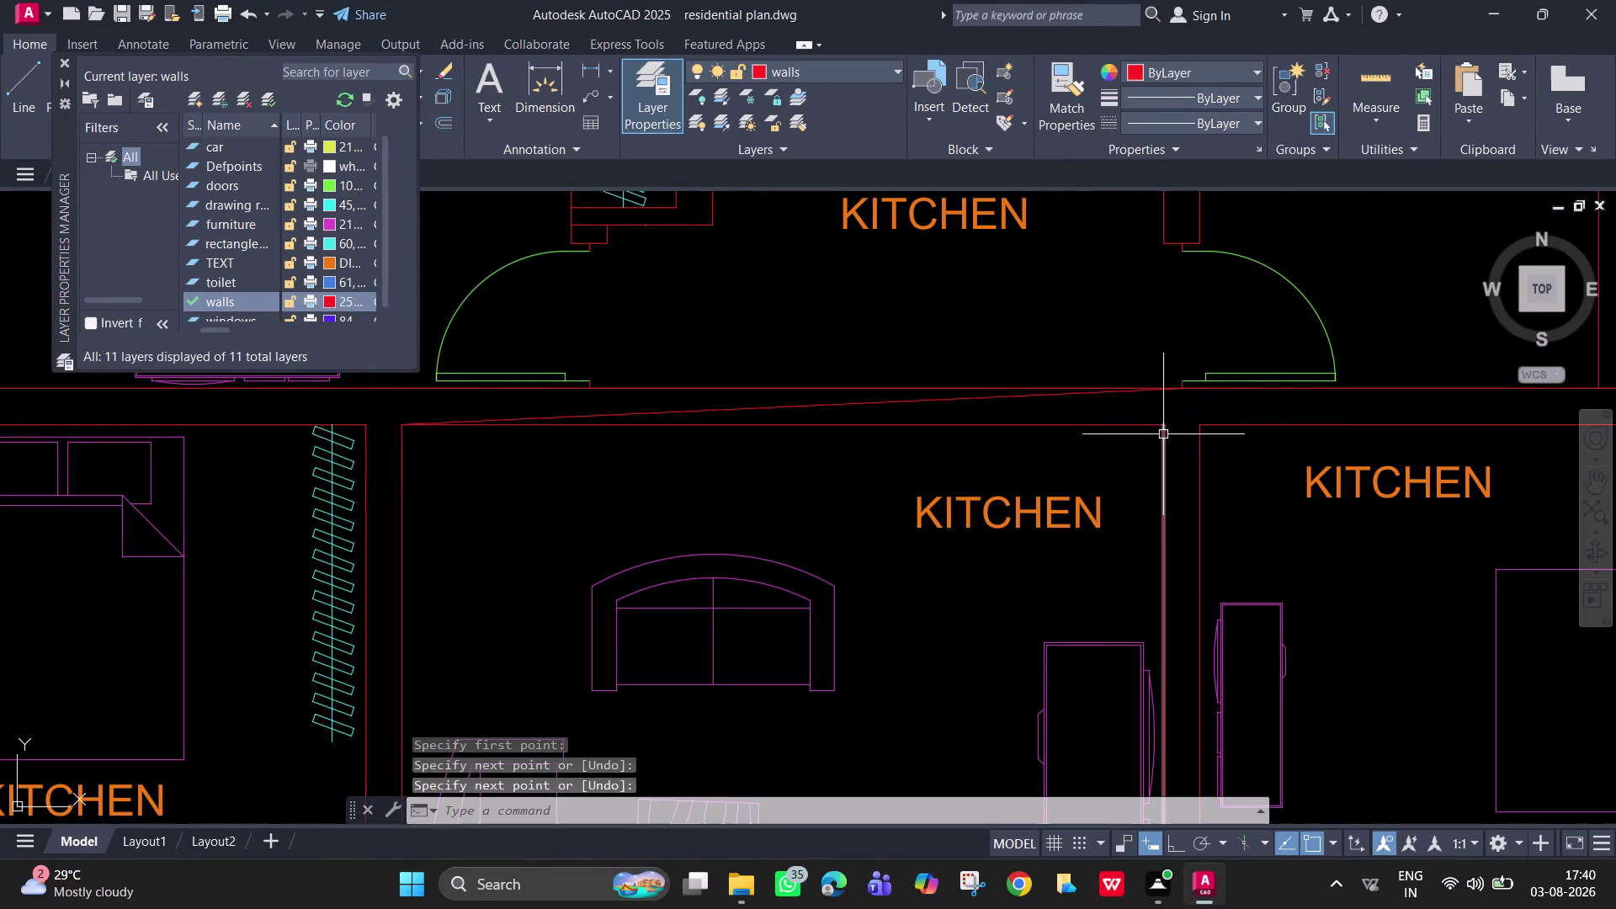
Abandon a second line, pan across the plan and restart LINE.
key(space)
click(1166, 428)
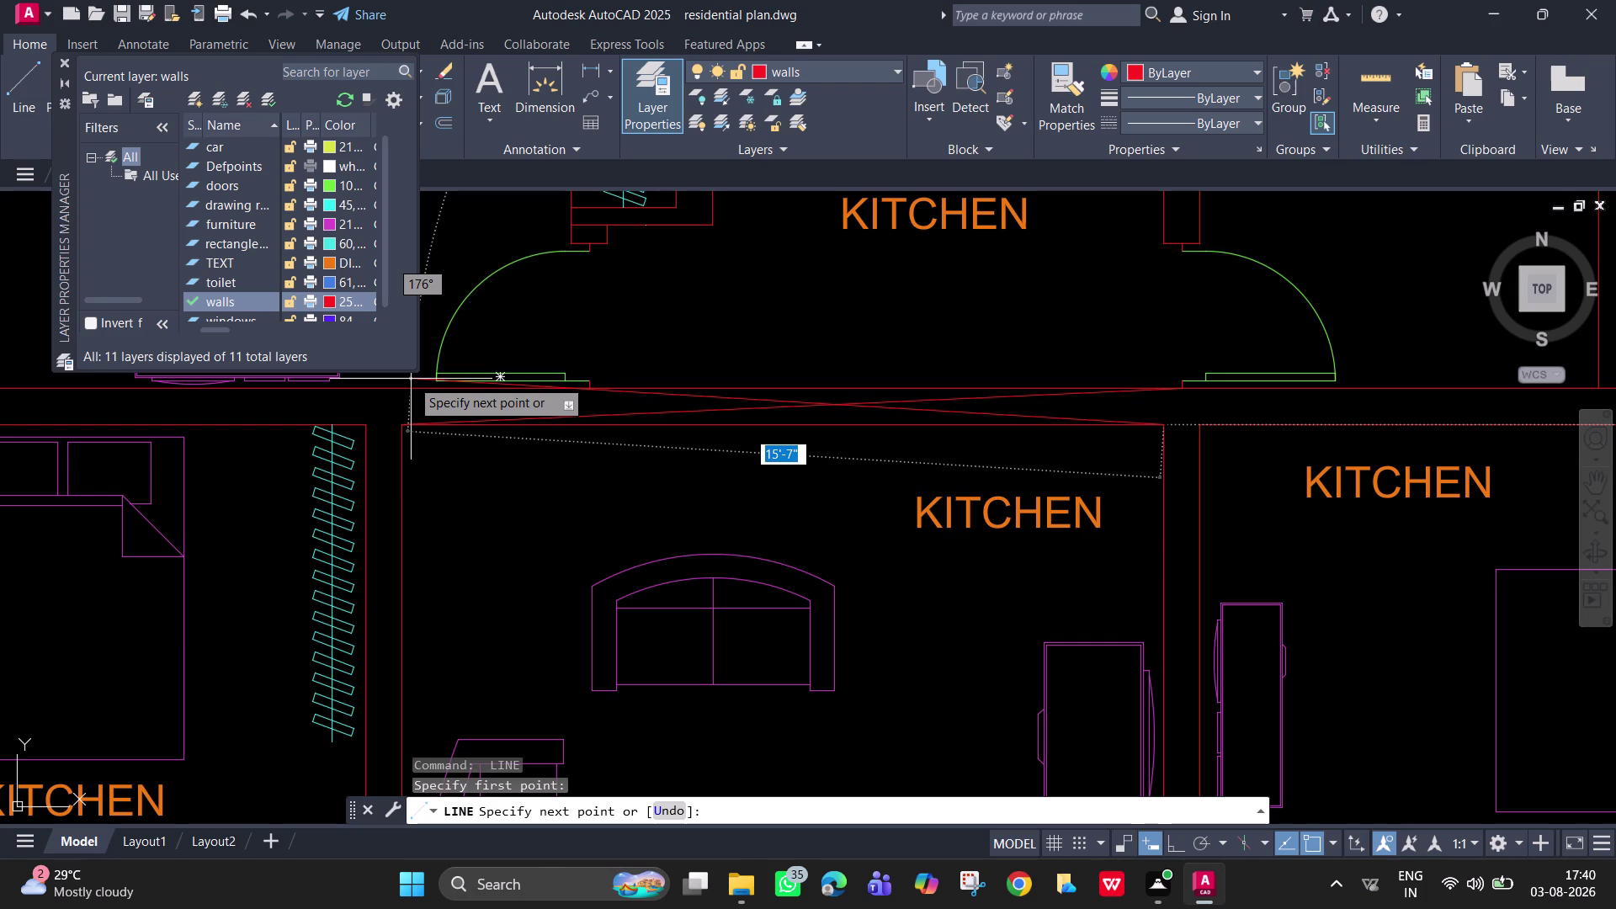
key(Escape)
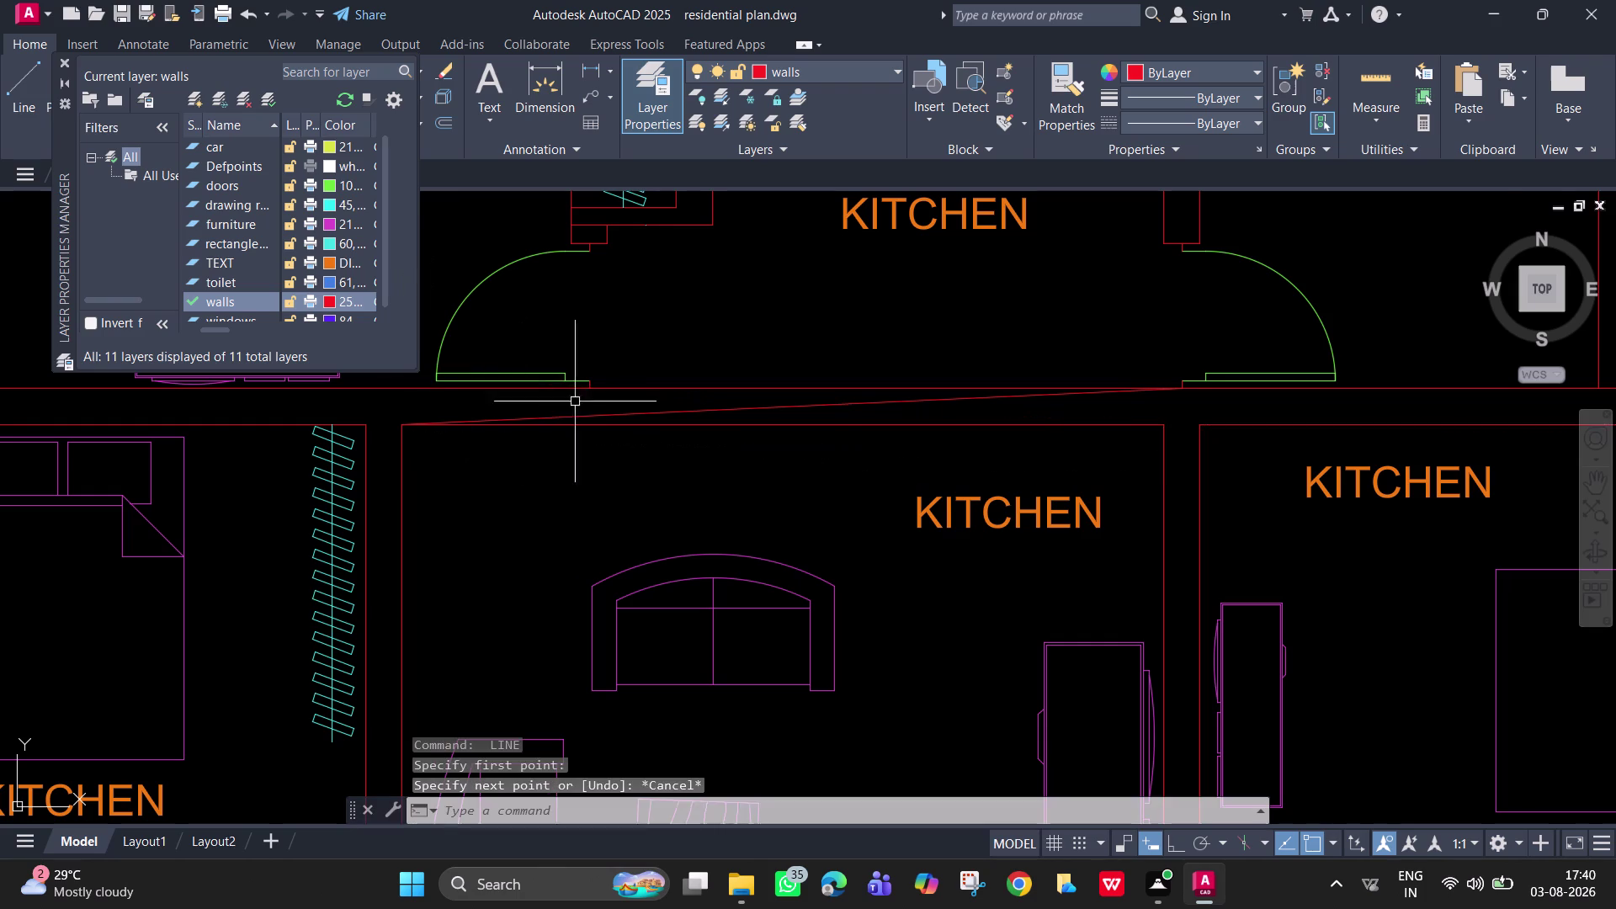
scroll(down, 3)
middle_drag(627, 356, 627, 374)
text(L)
key(space)
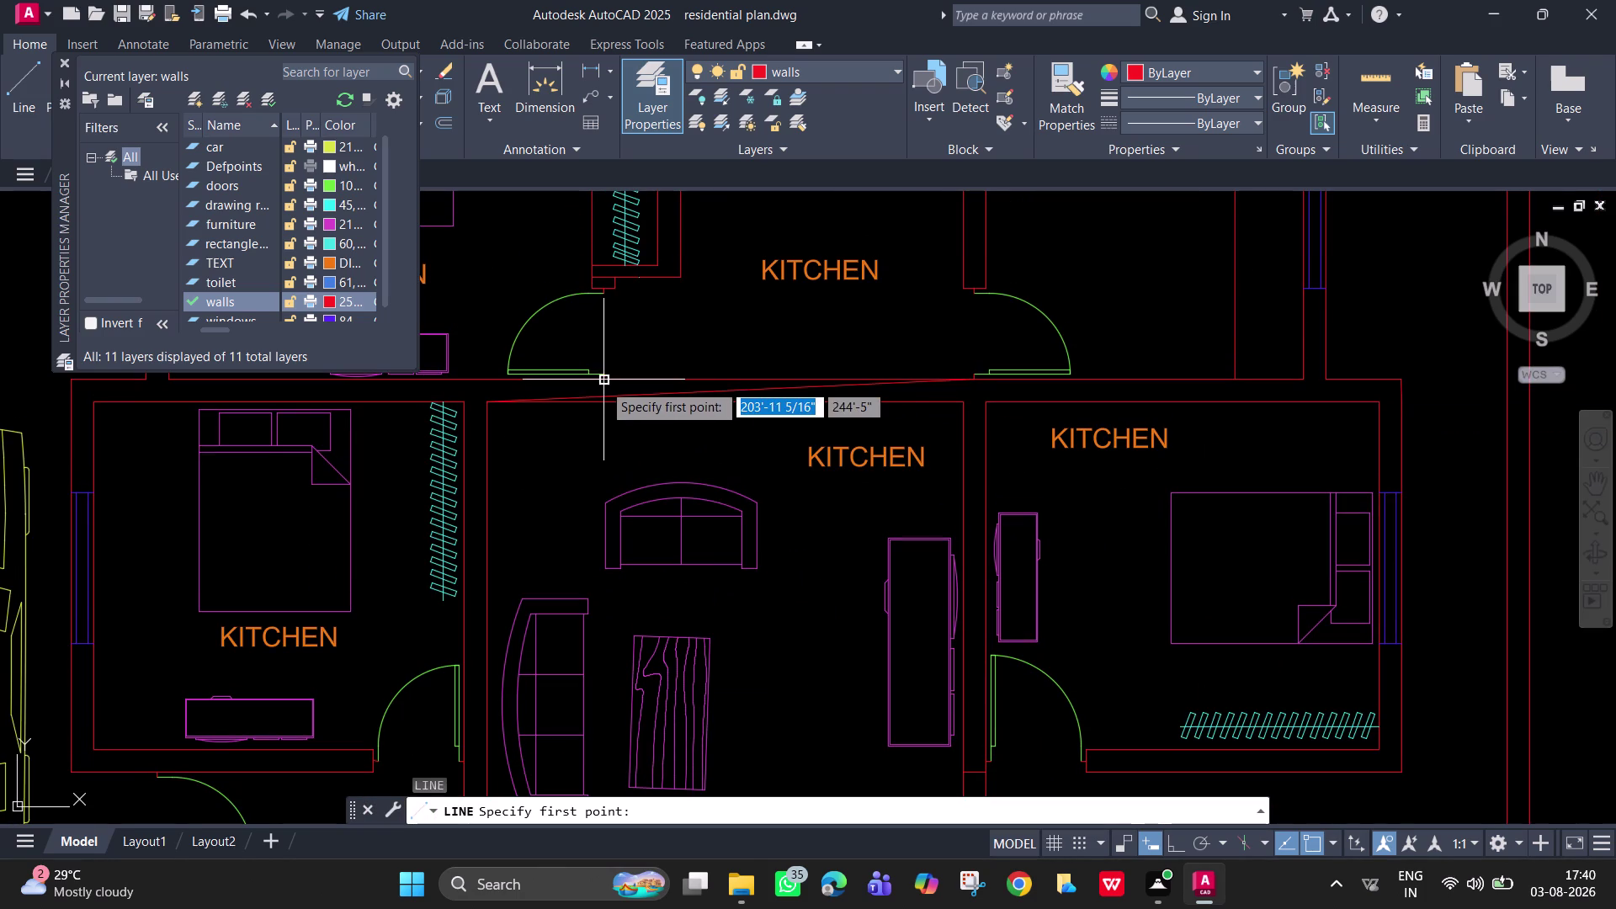
Draw a short line at the opening corner and delete the misplaced line.
click(602, 383)
click(602, 405)
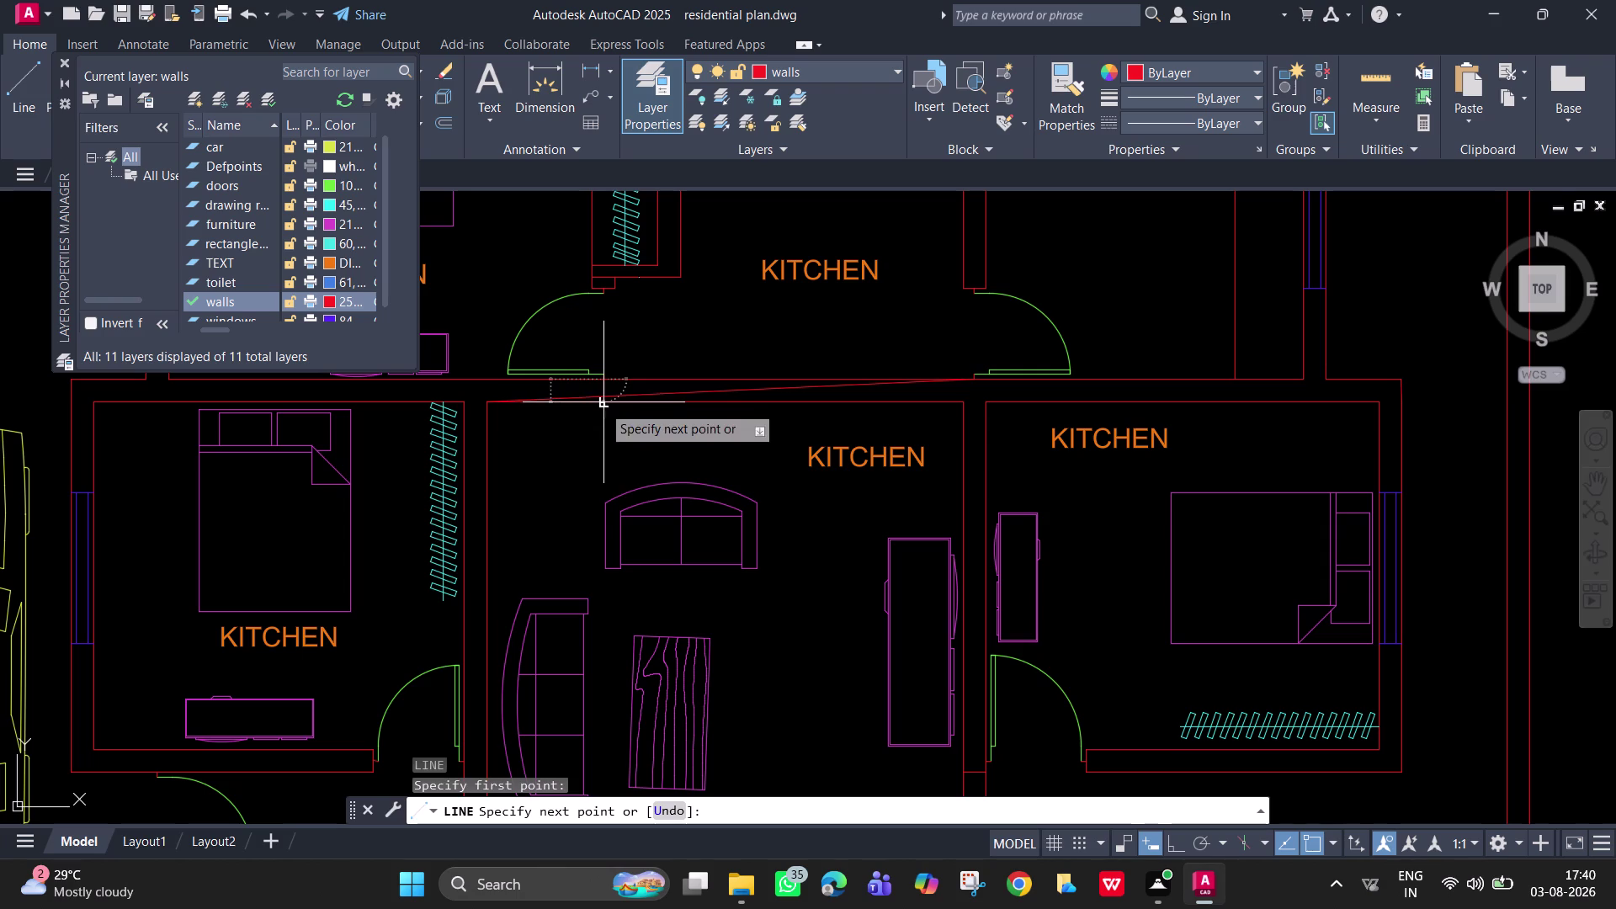
key(space)
click(590, 398)
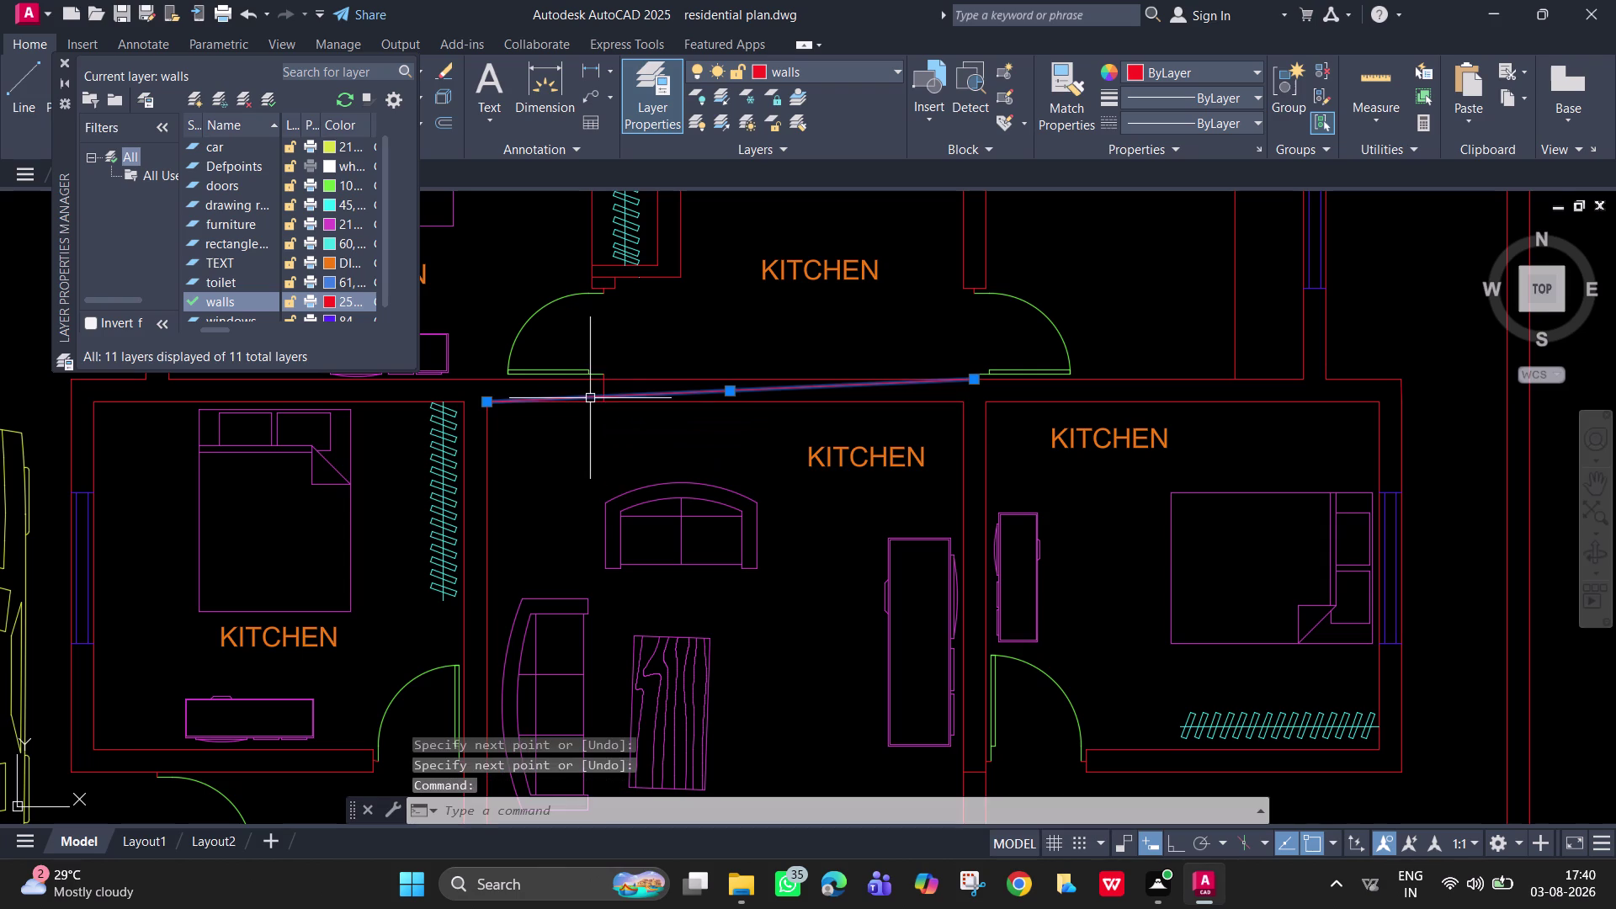
key(Delete)
key(space)
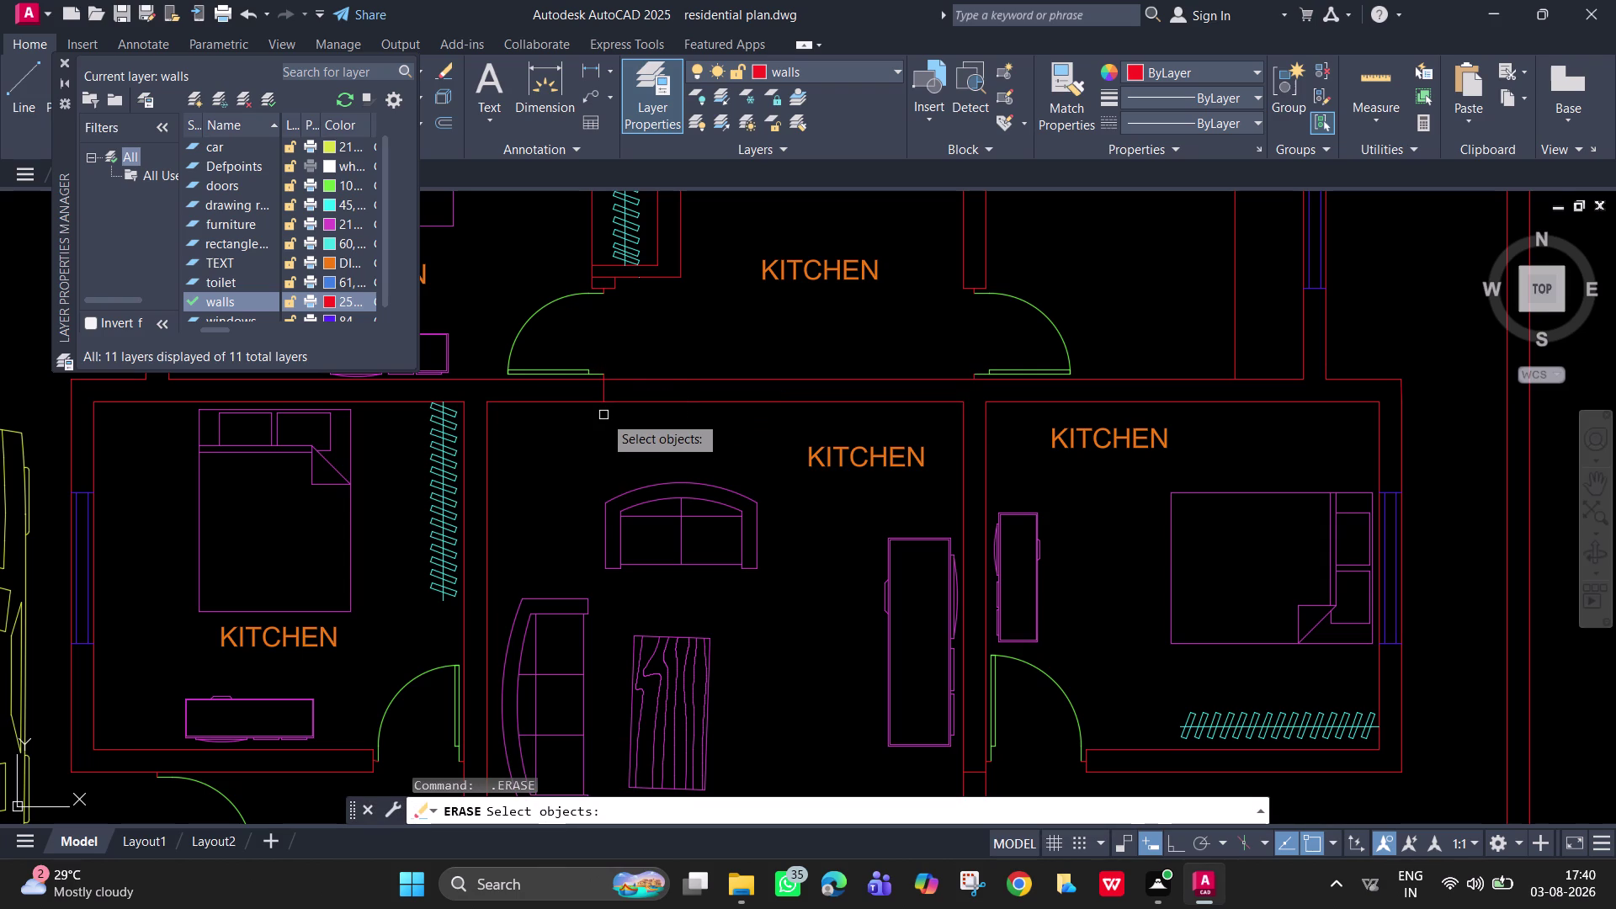
key(Escape)
Draw two opposite diagonals spanning the opening between its corners.
text(L)
key(space)
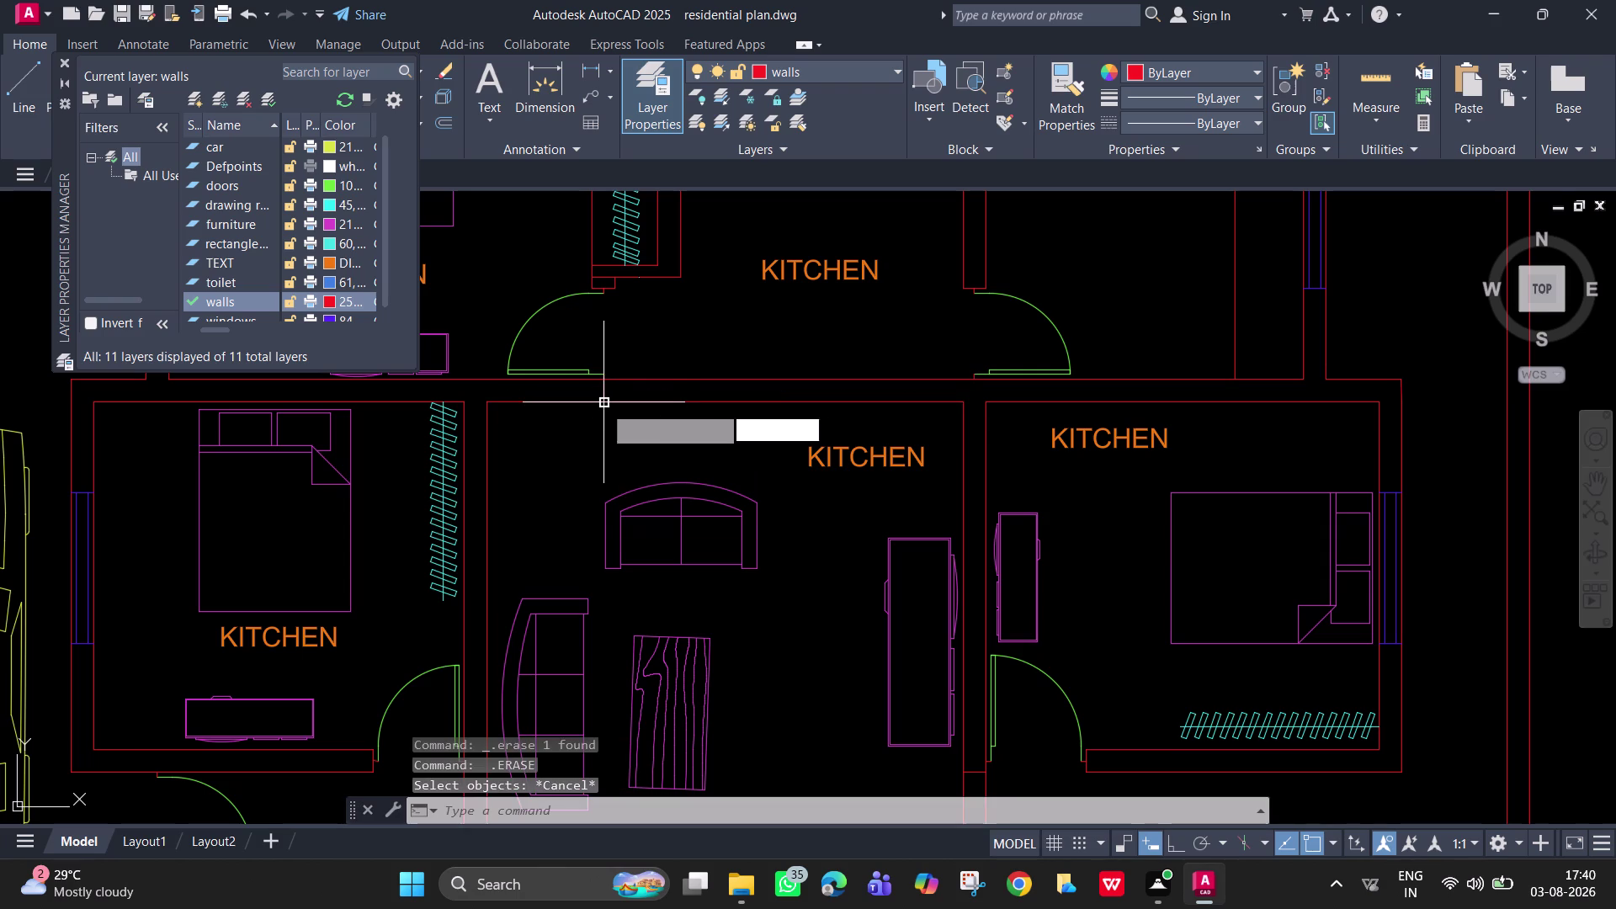
click(603, 405)
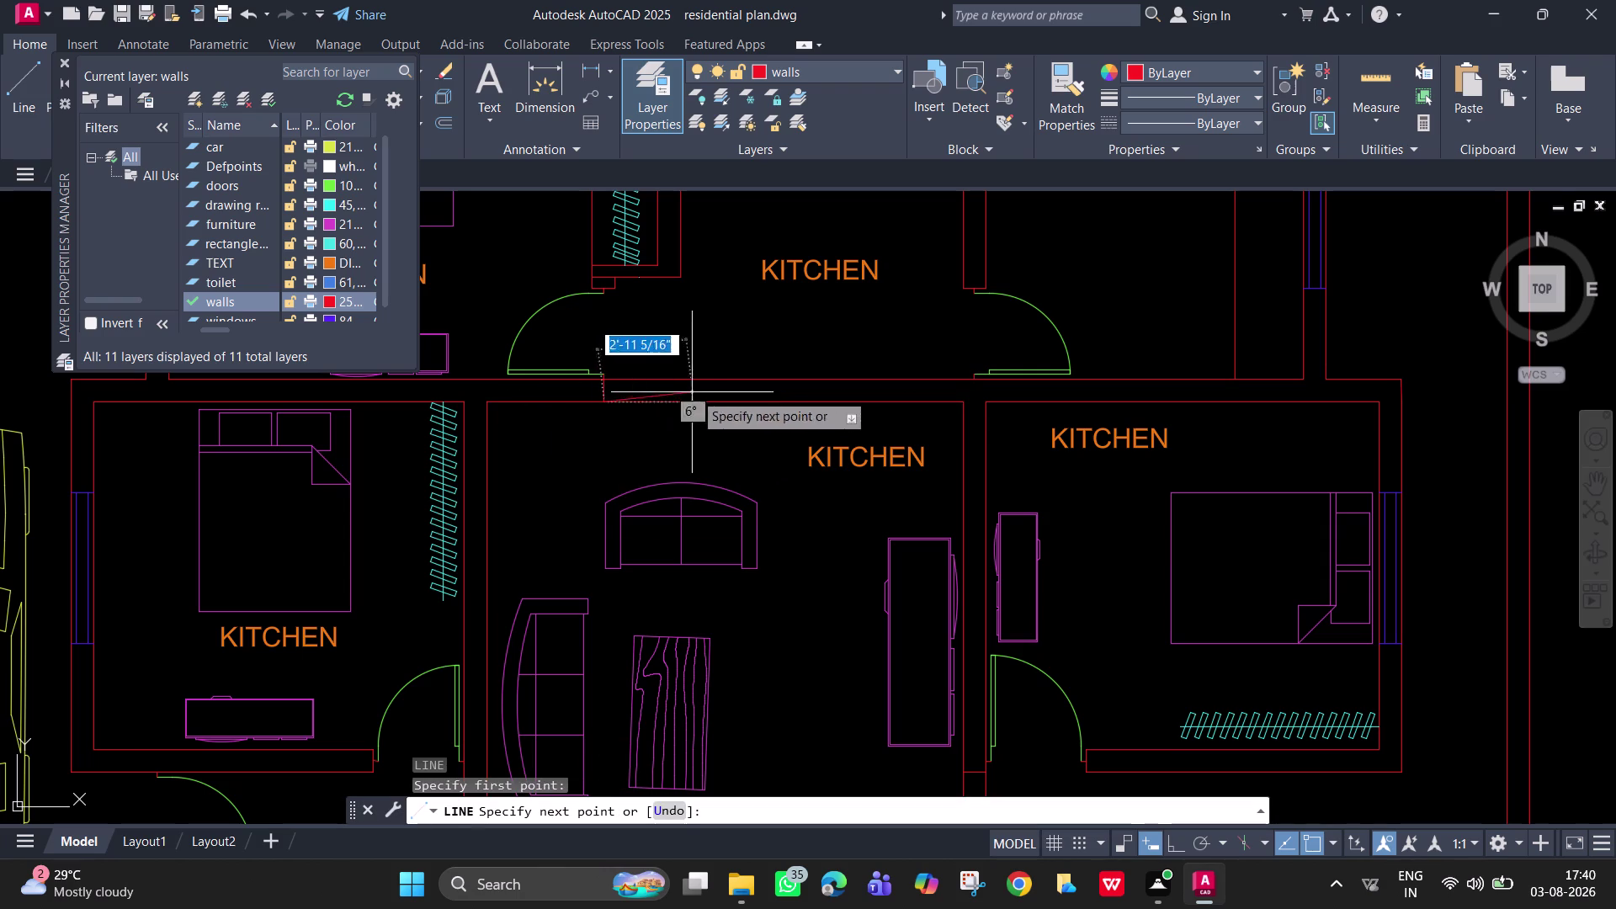
click(973, 378)
key(space)
key(space)
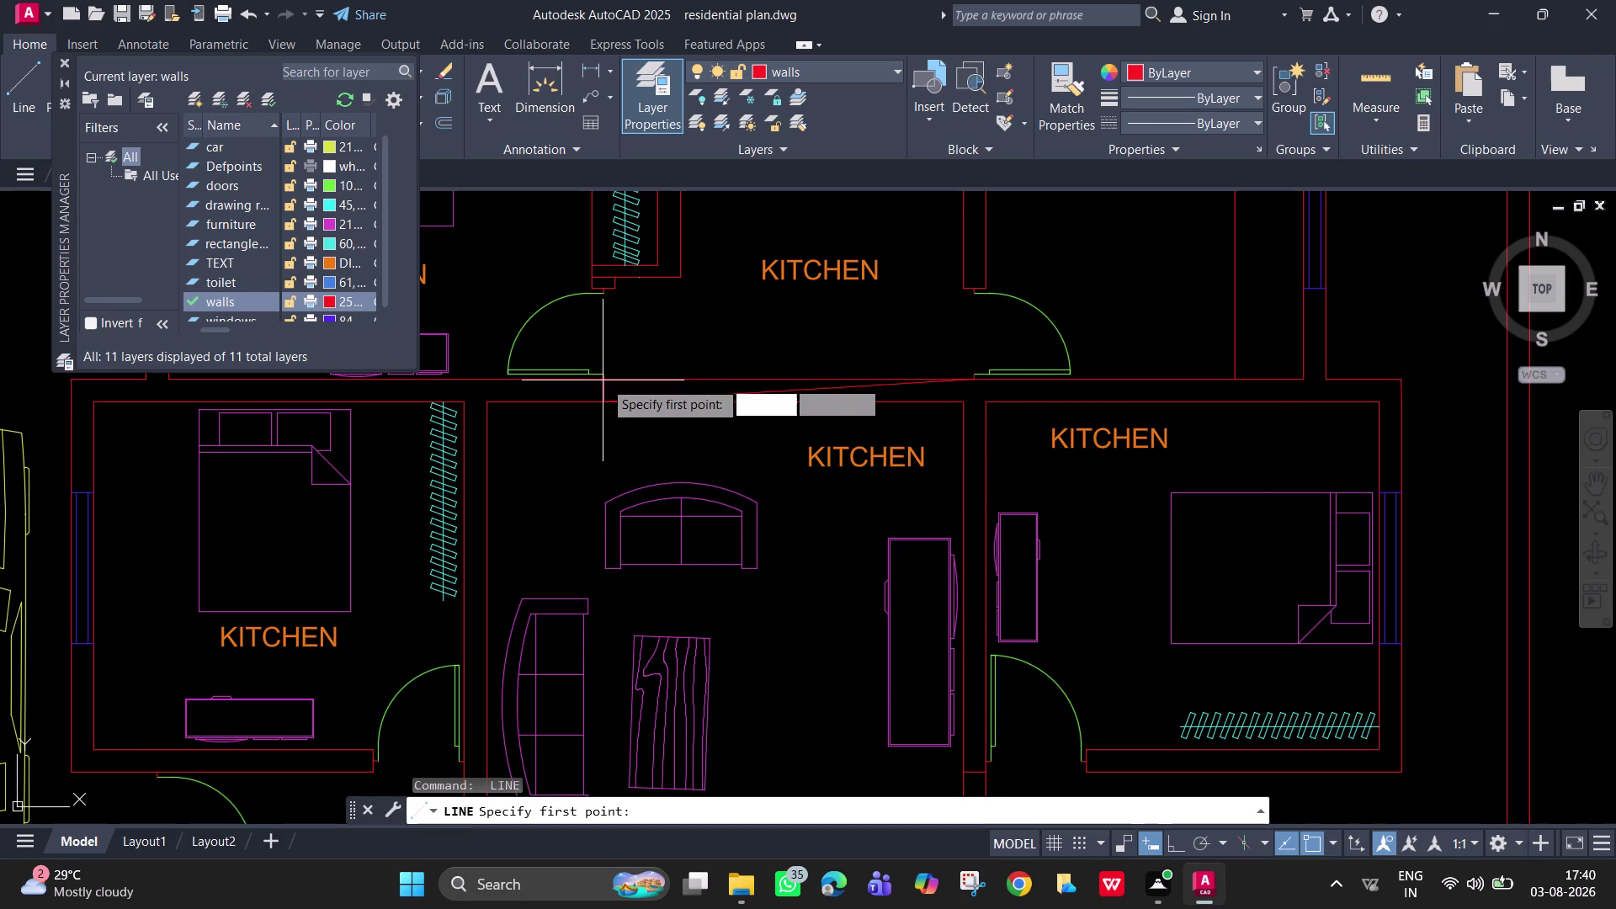
click(606, 380)
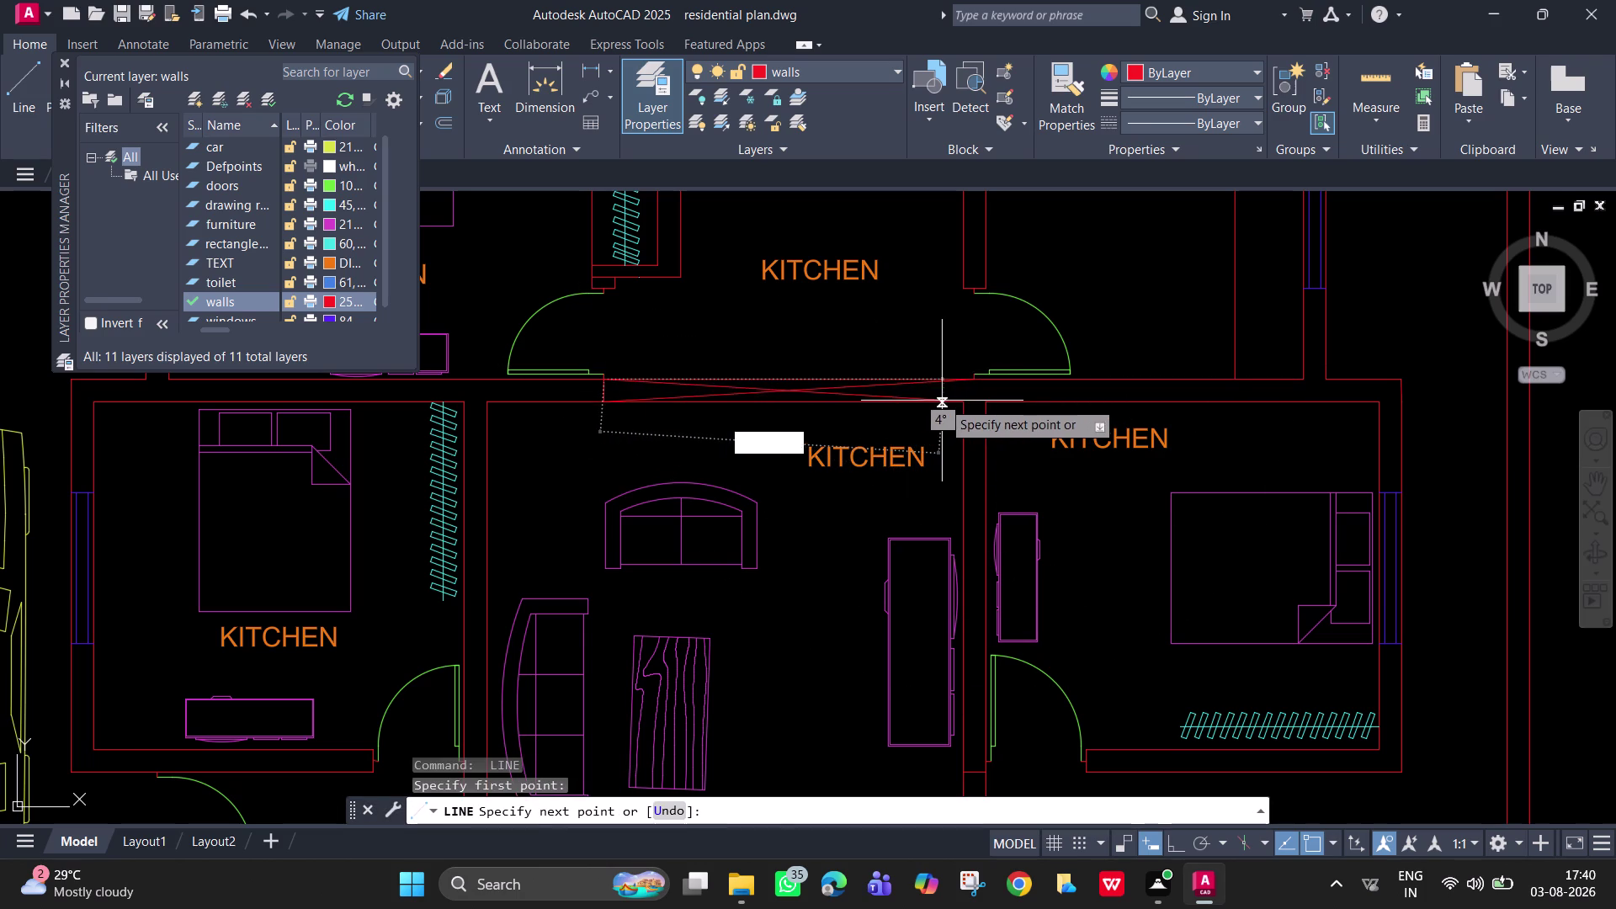
click(963, 399)
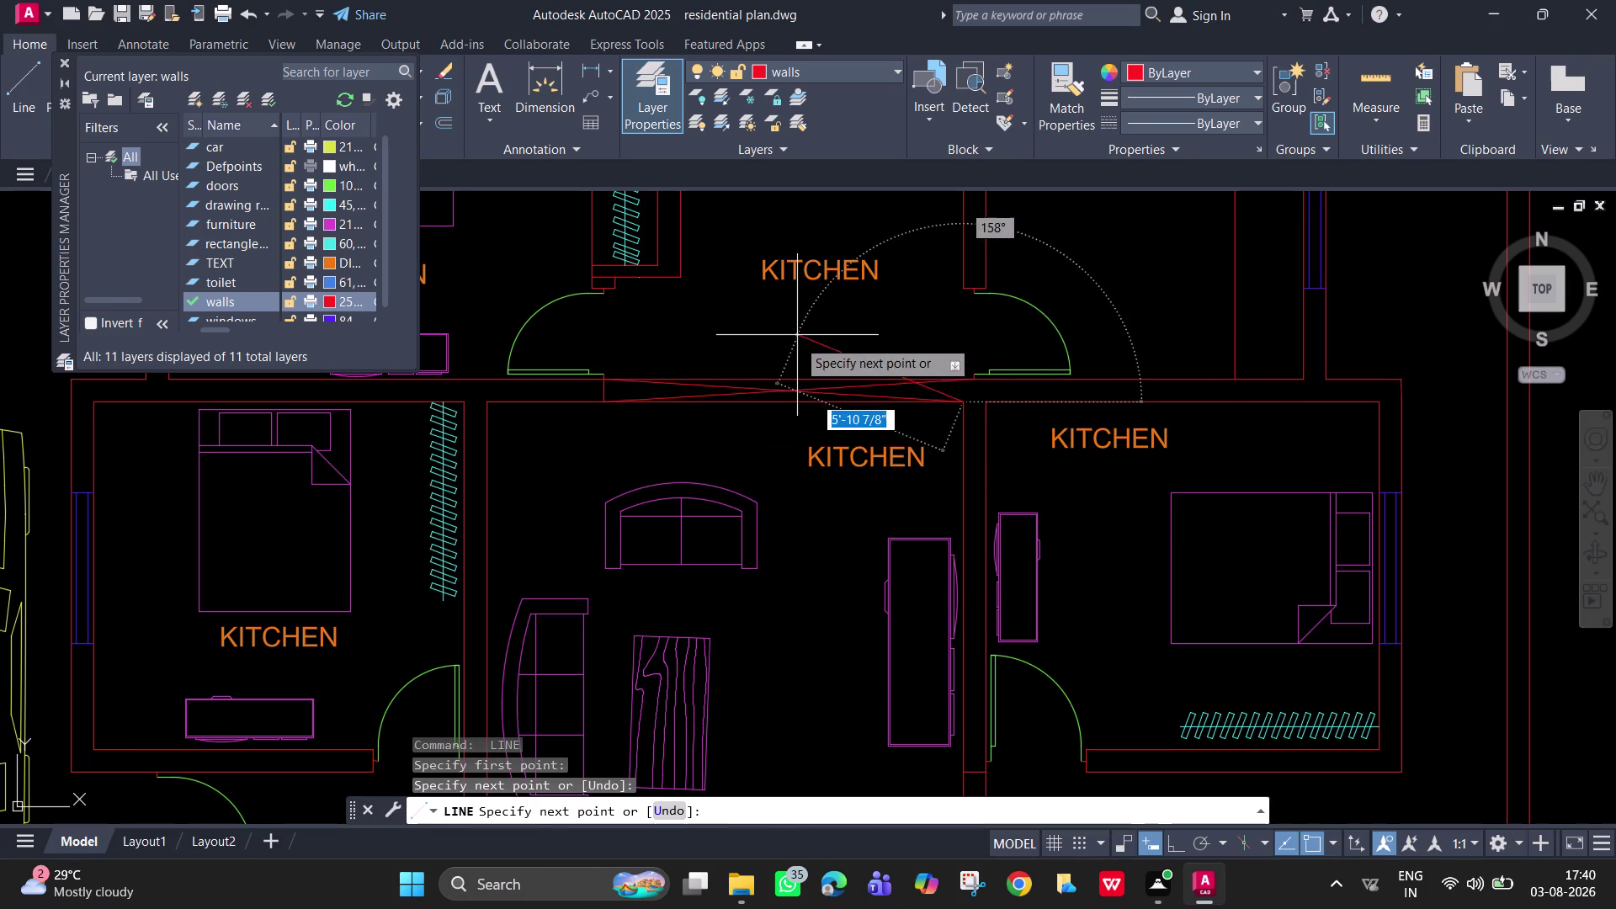
key(Escape)
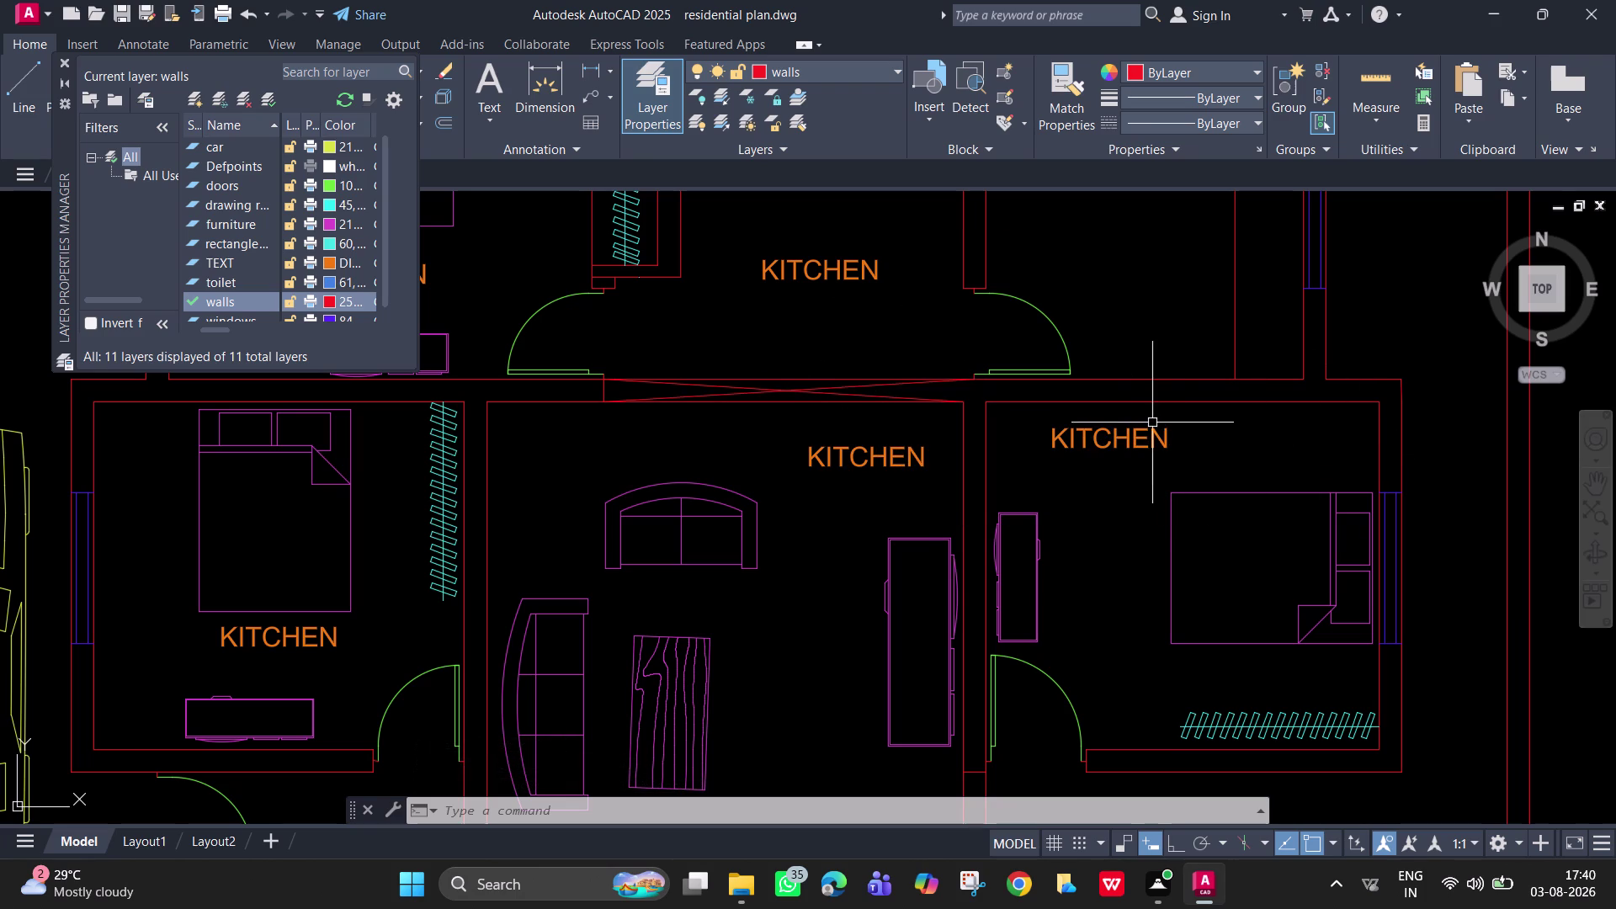
scroll(down, 3)
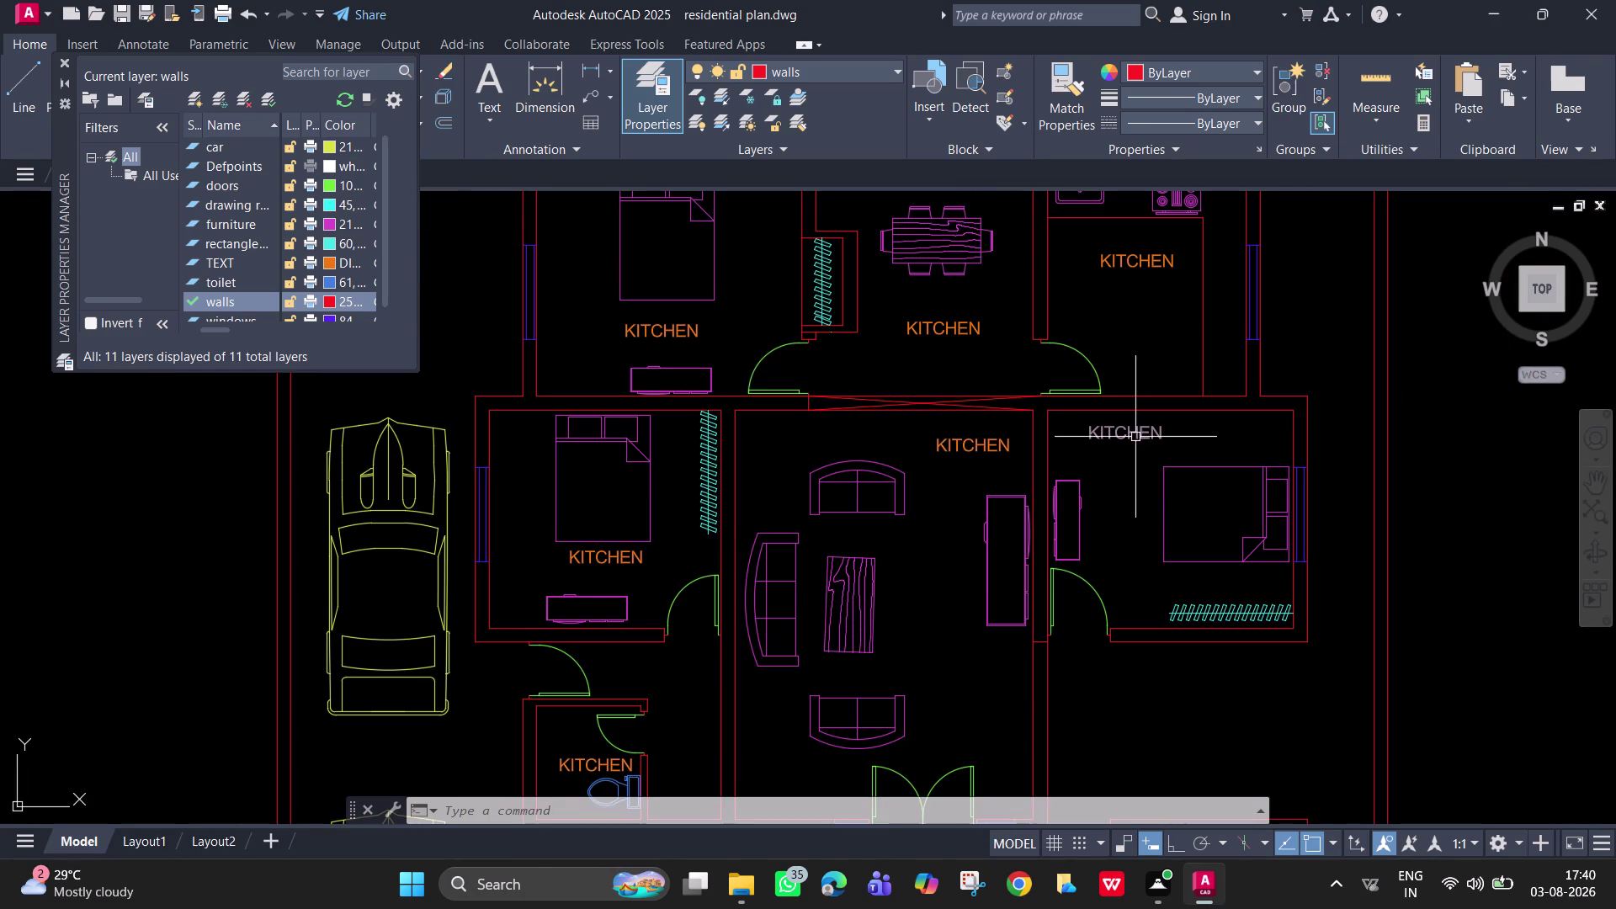
Pan to the opening above the central room and draw a short line.
scroll(down, 3)
middle_drag(1131, 464, 1119, 444)
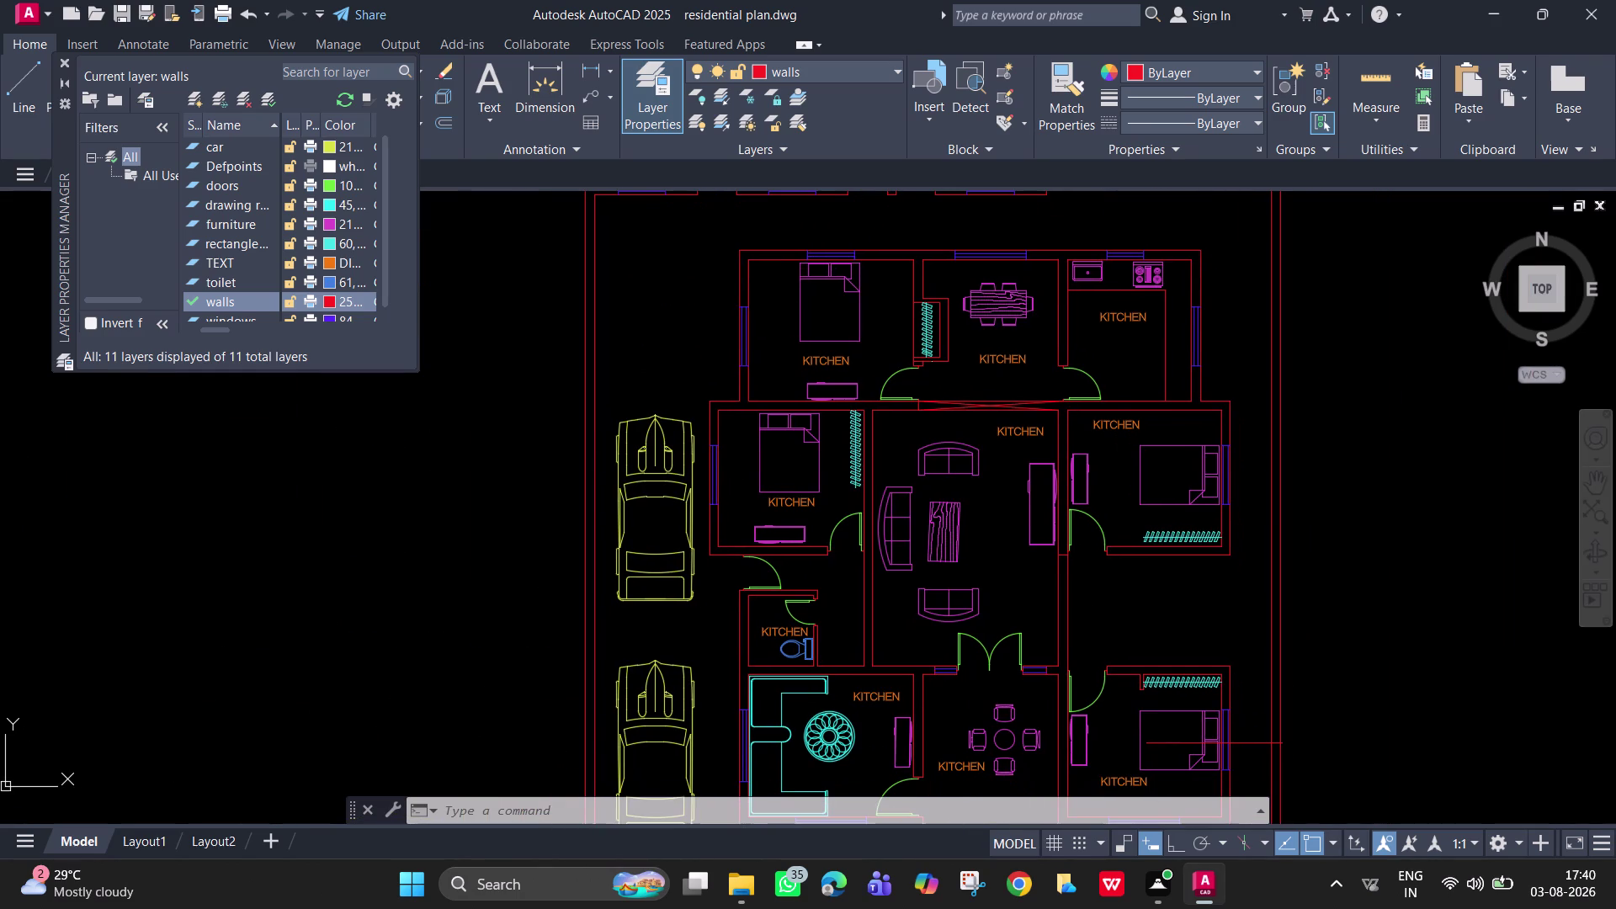
scroll(up, 3)
scroll(up, 3)
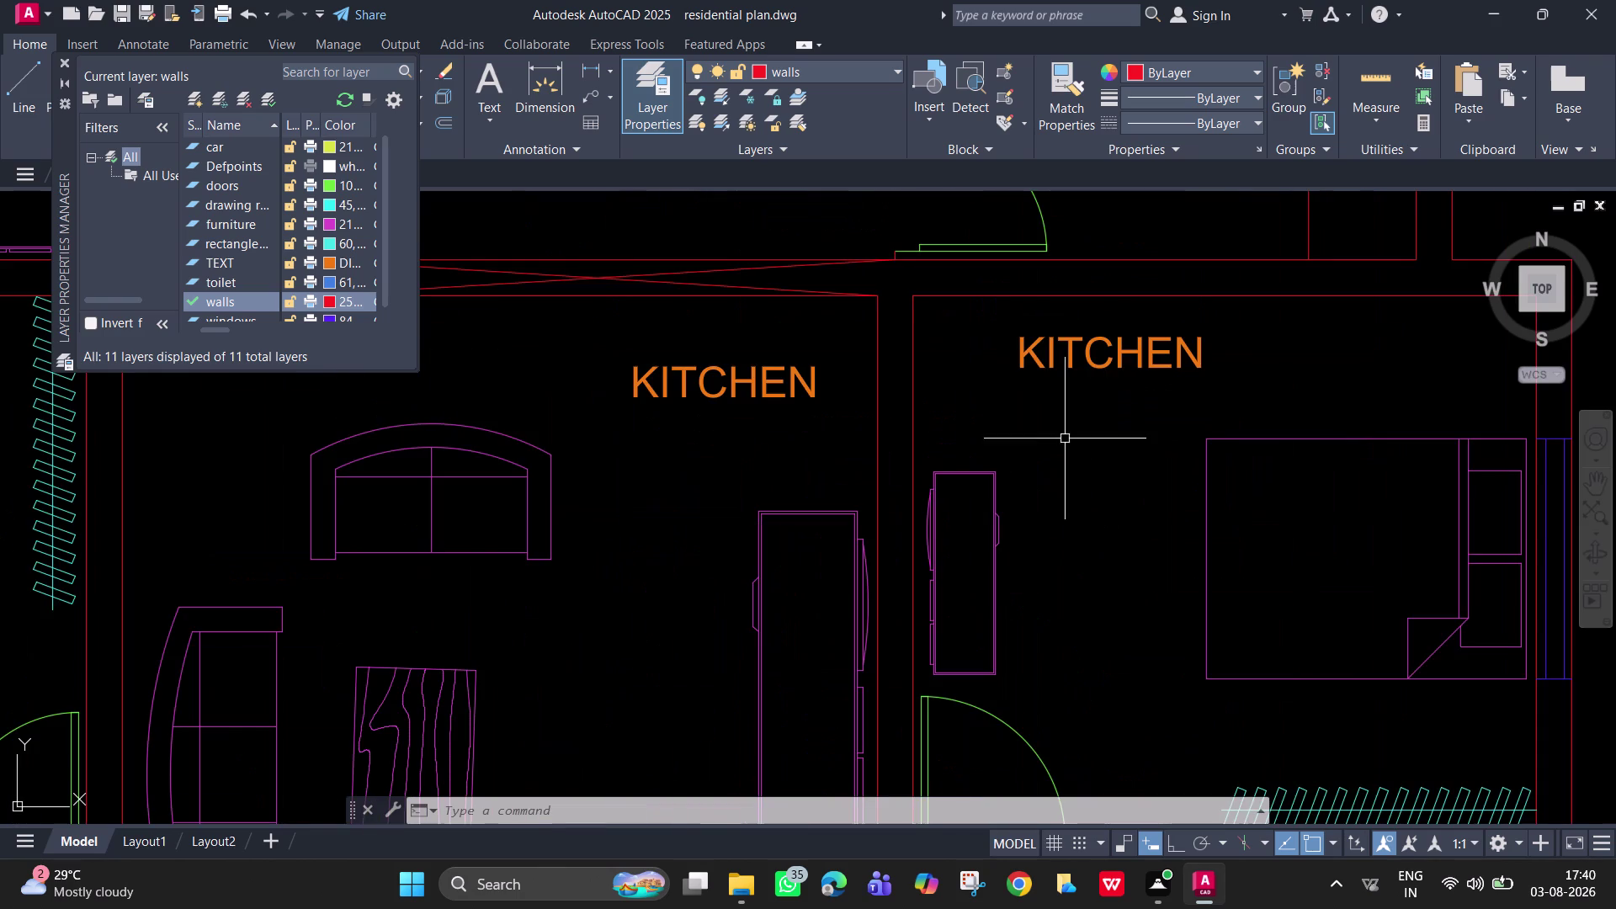
middle_drag(1065, 439, 1051, 523)
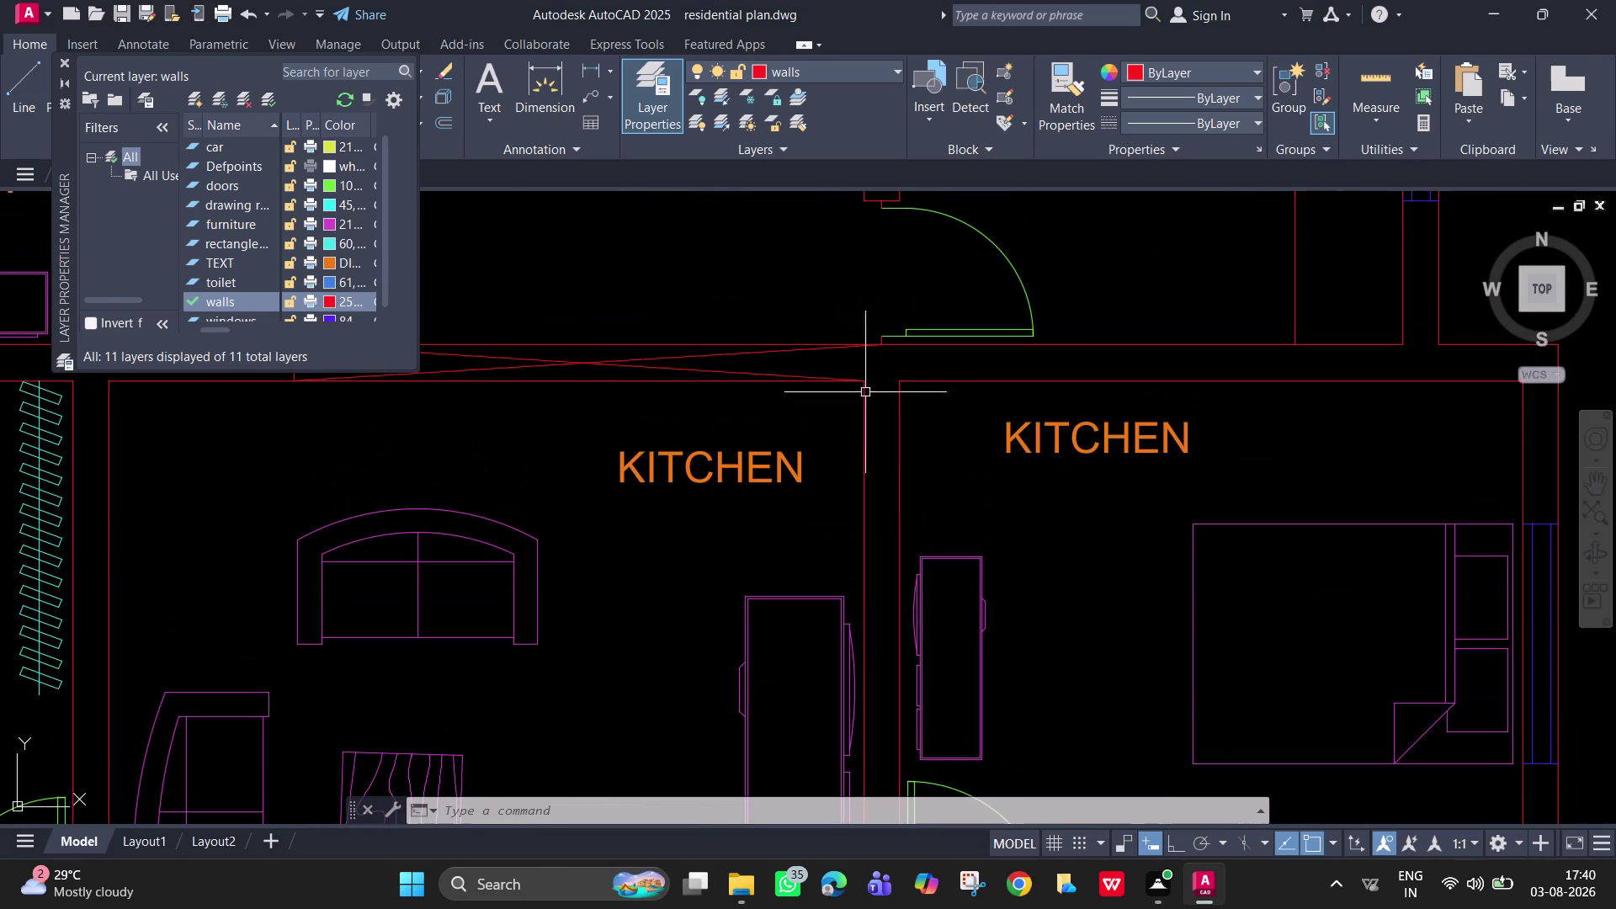
text(L)
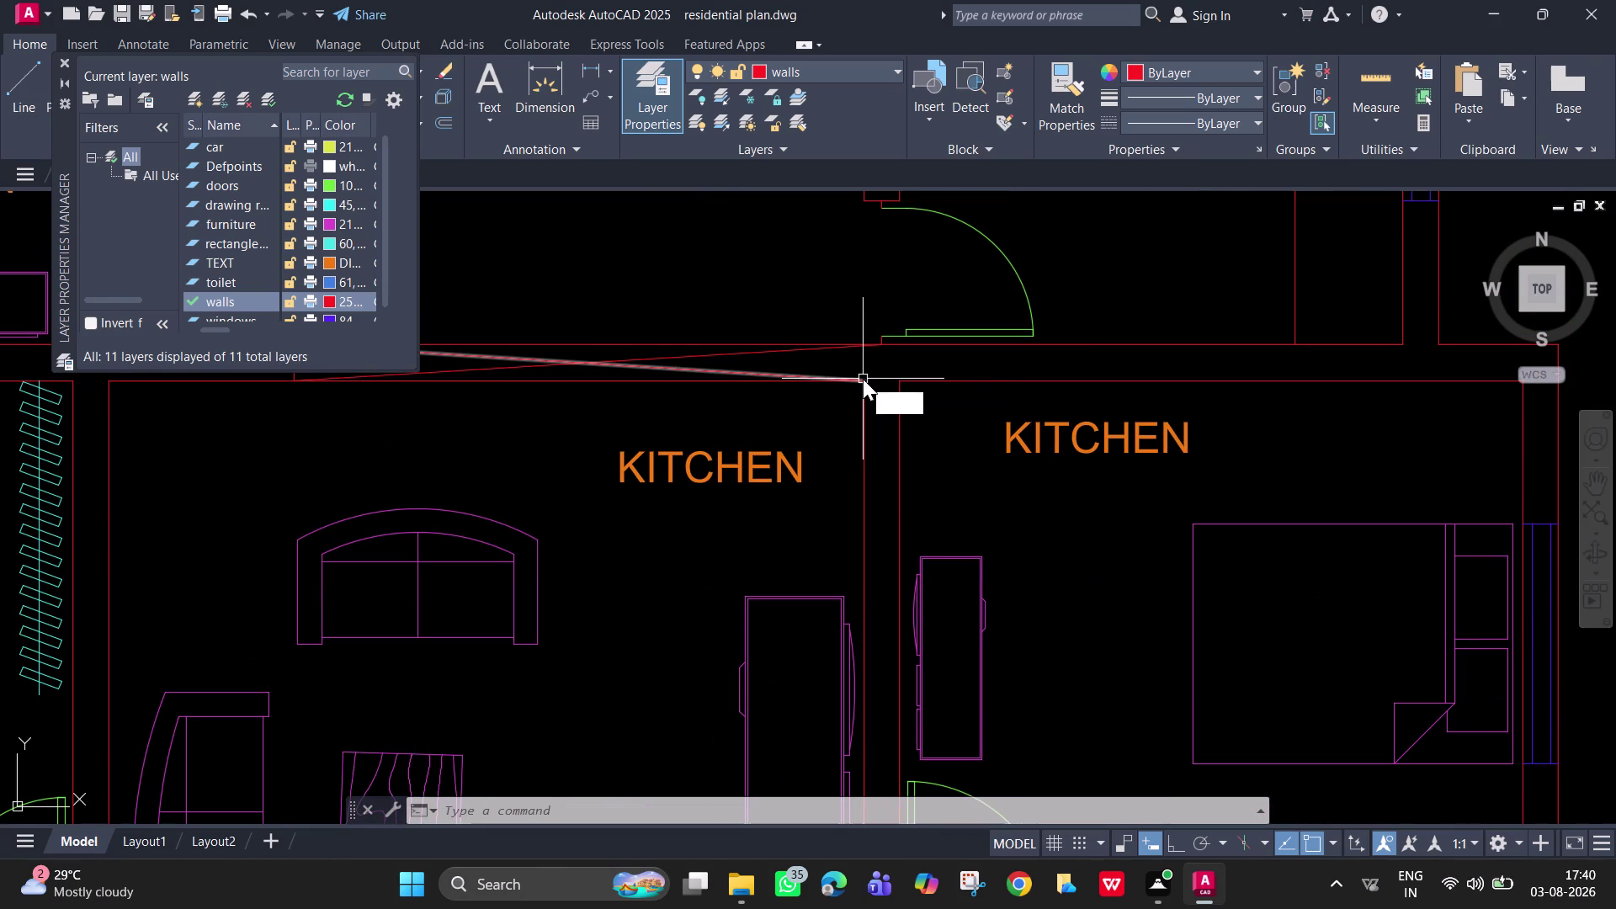
key(space)
click(862, 378)
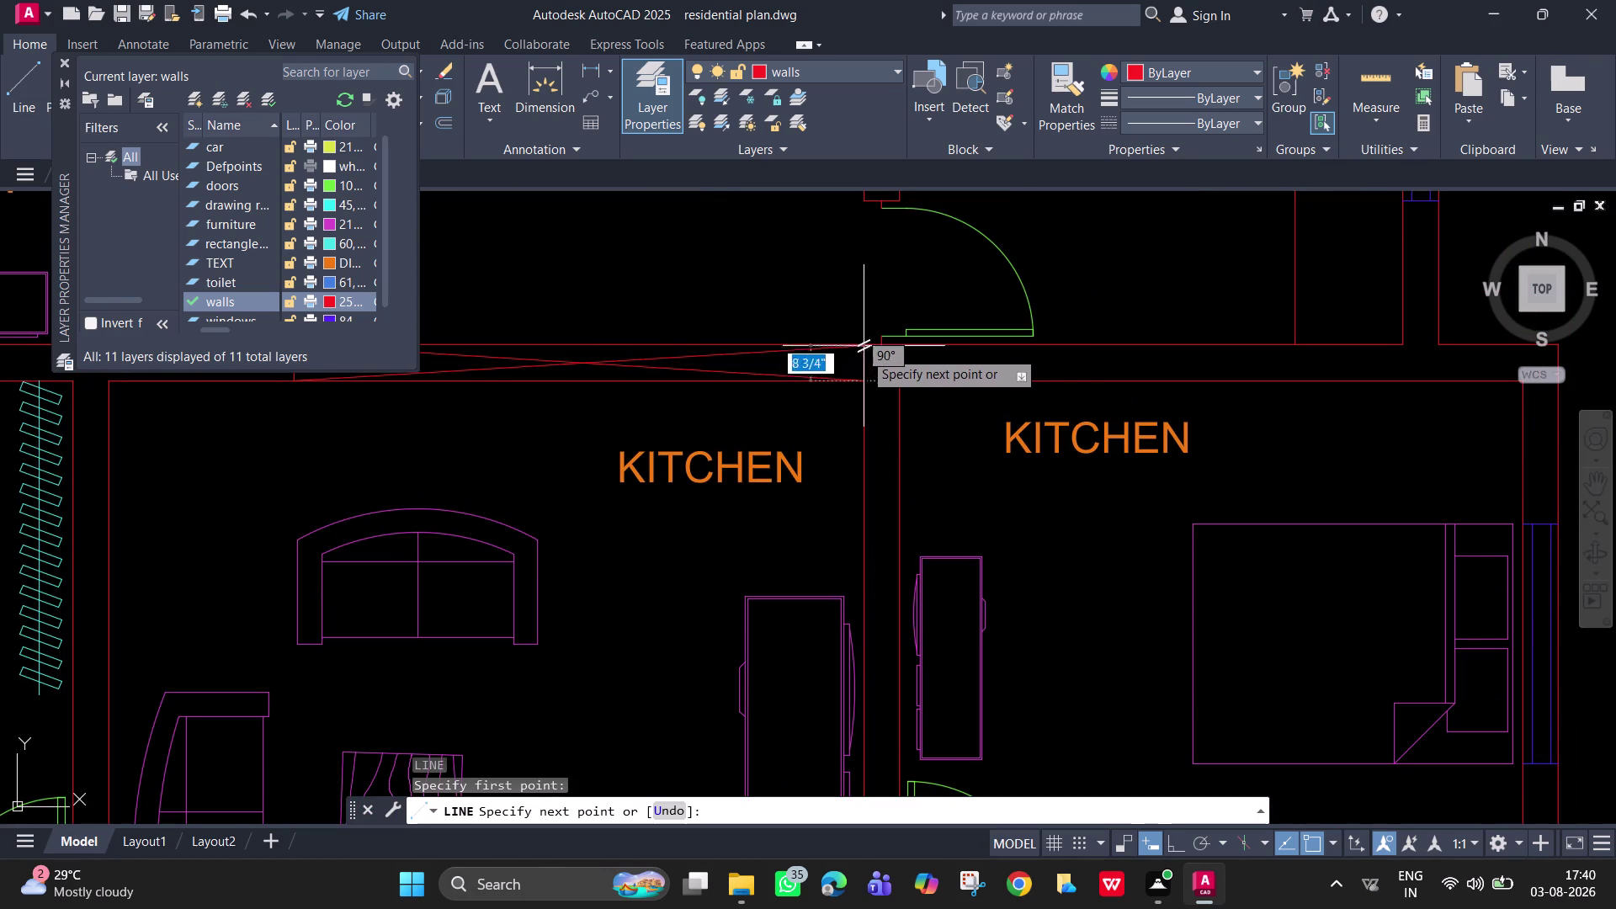
click(861, 347)
key(Escape)
Erase the stray diagonal line over the opening.
scroll(up, 3)
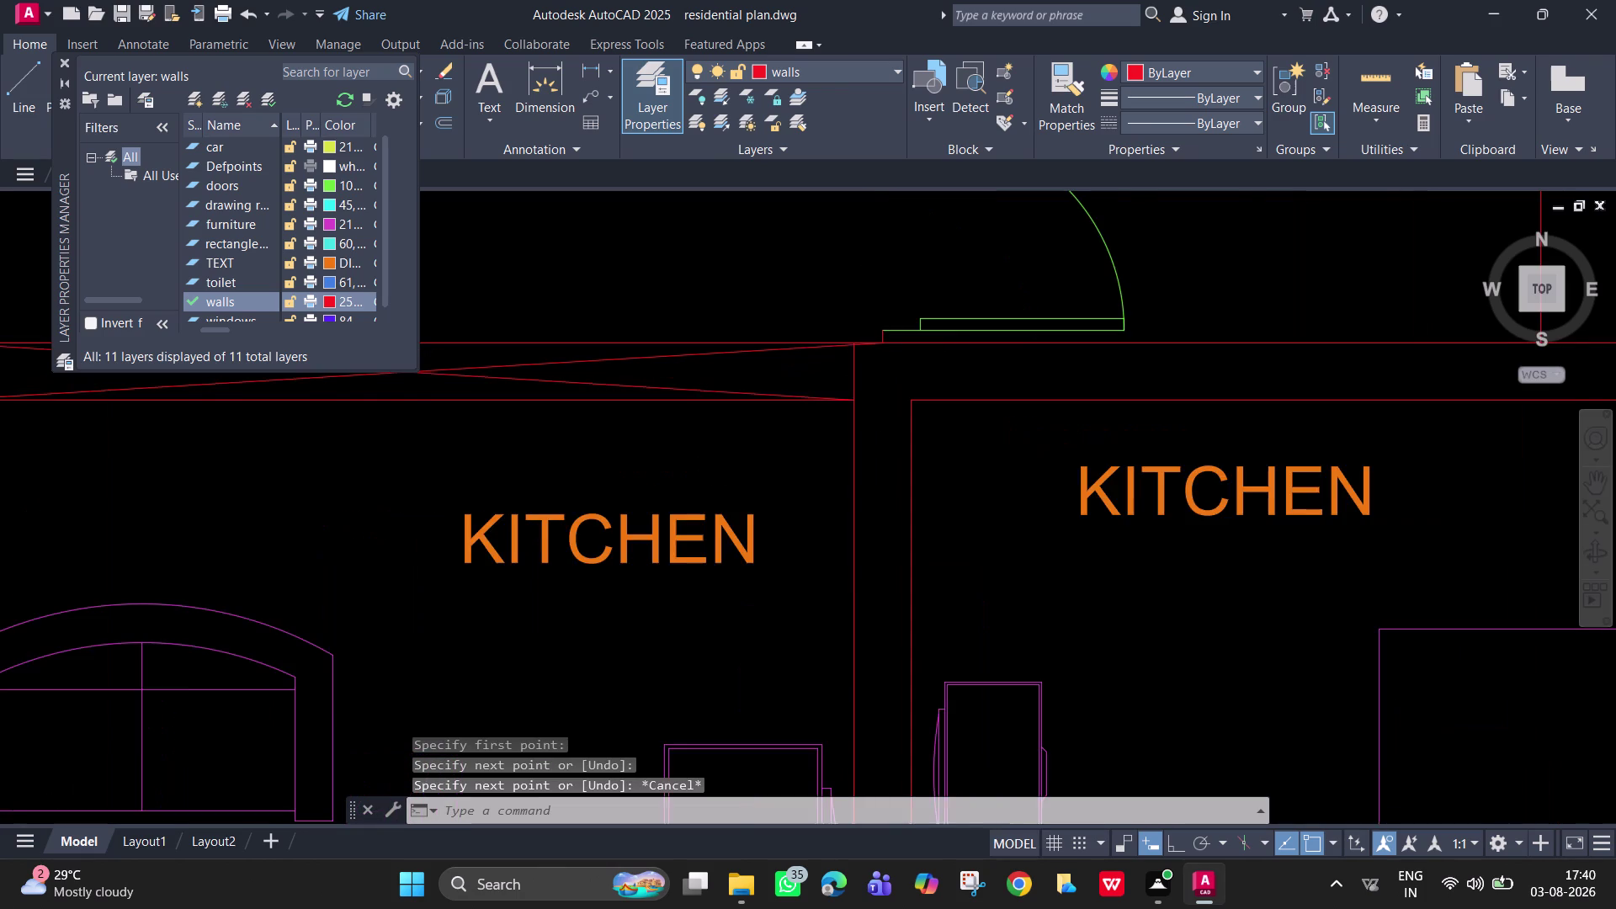
click(806, 344)
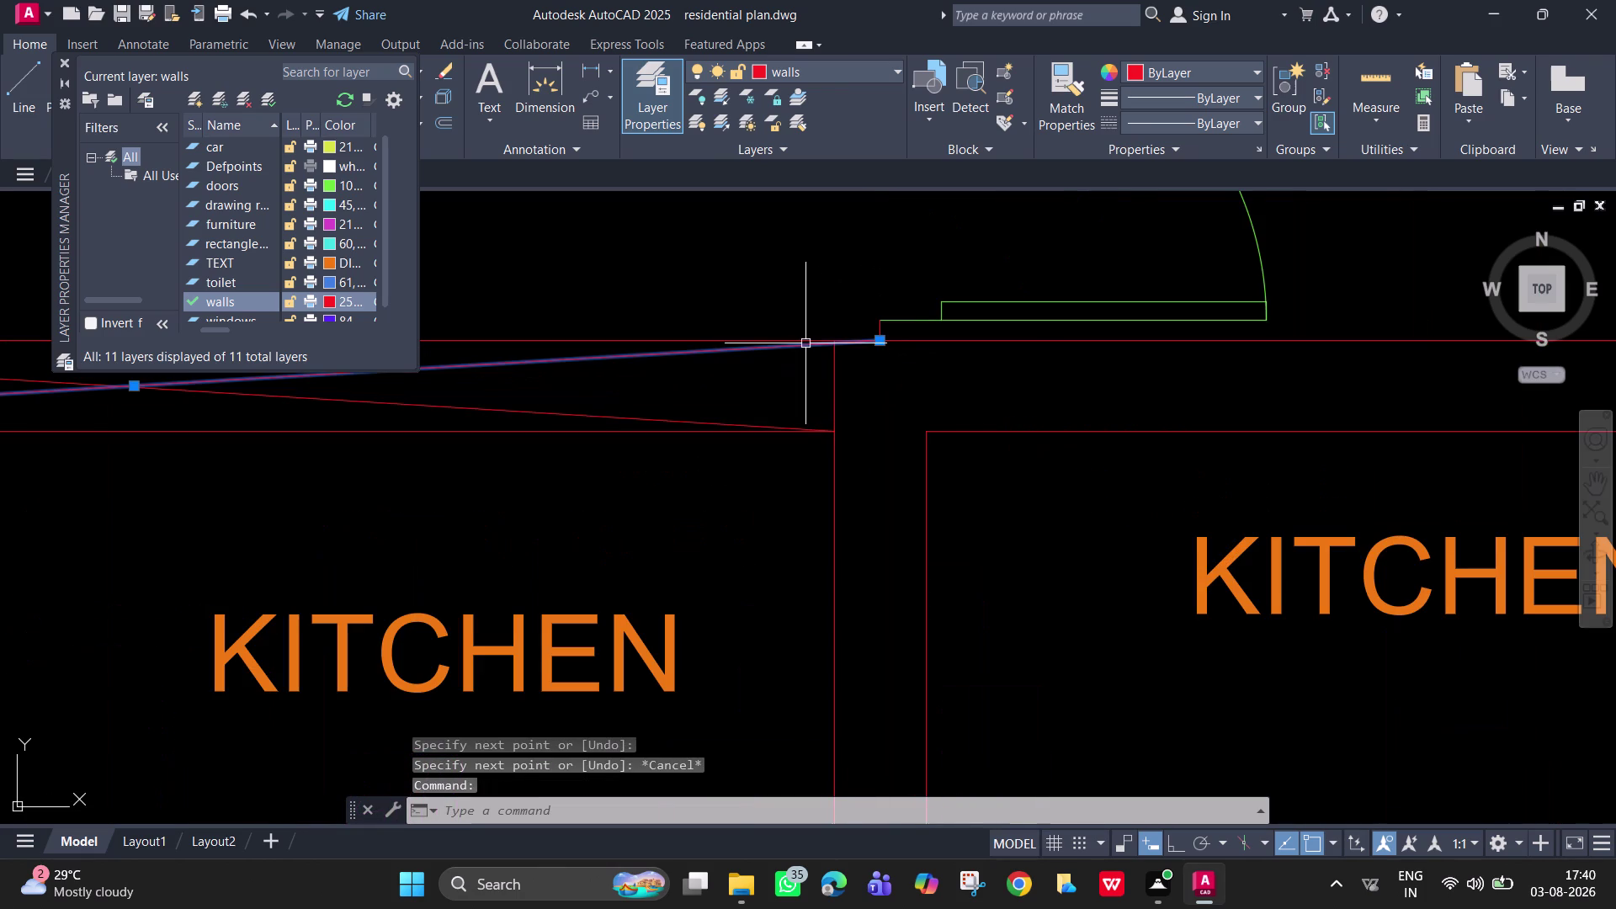
key(Delete)
scroll(down, 3)
middle_drag(898, 385, 1100, 442)
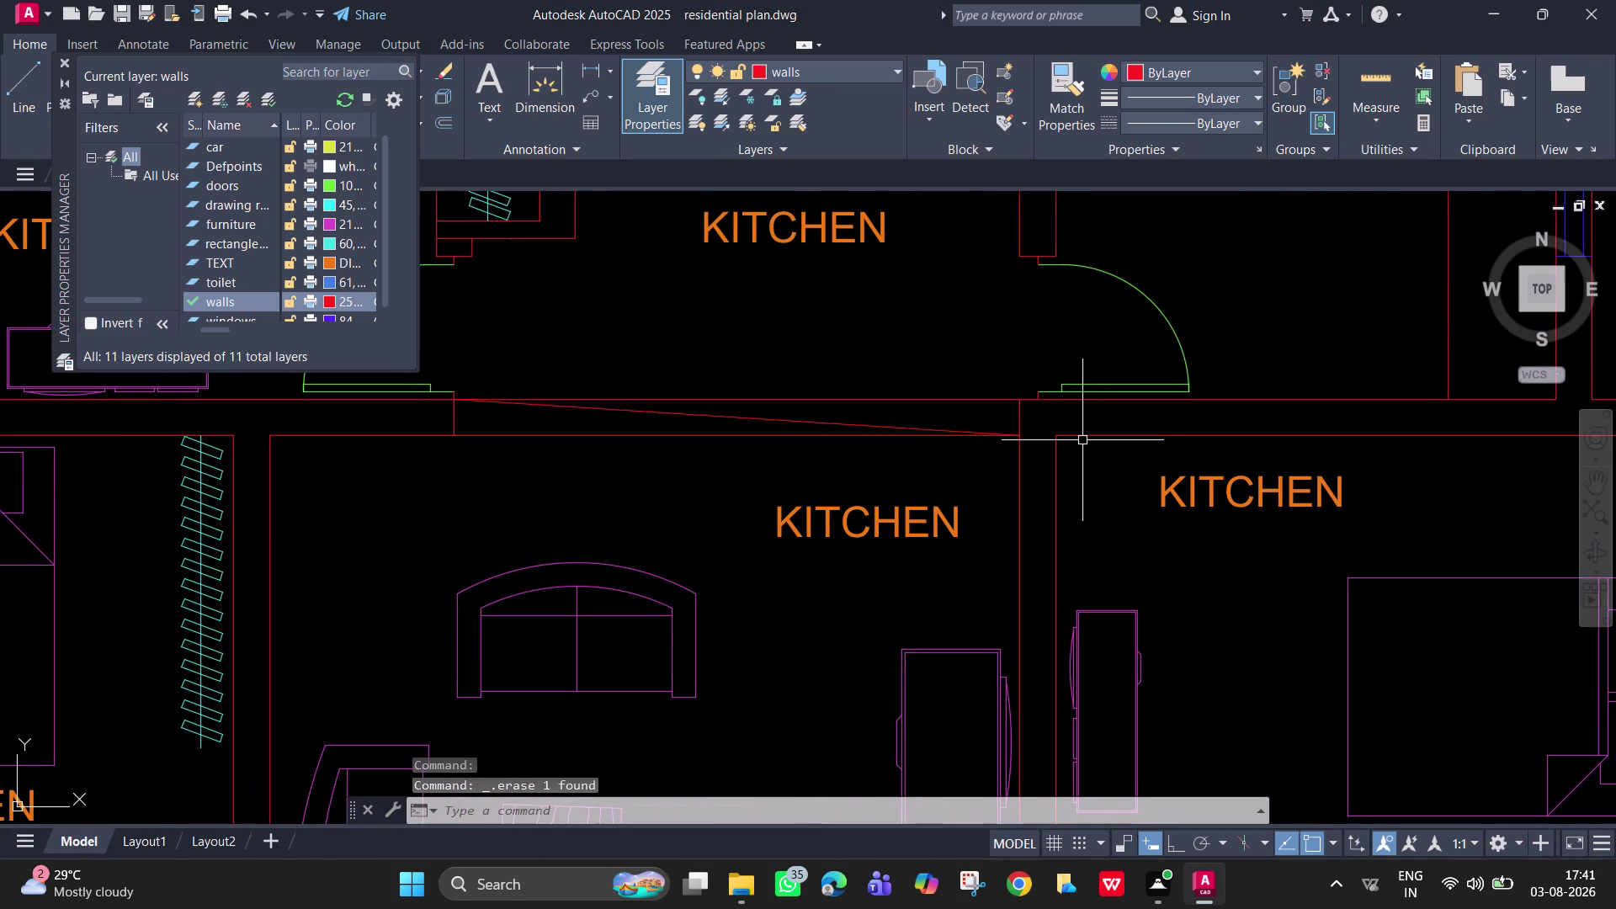
Redraw the diagonal corner to corner so the lines form a clean X.
text(L)
key(space)
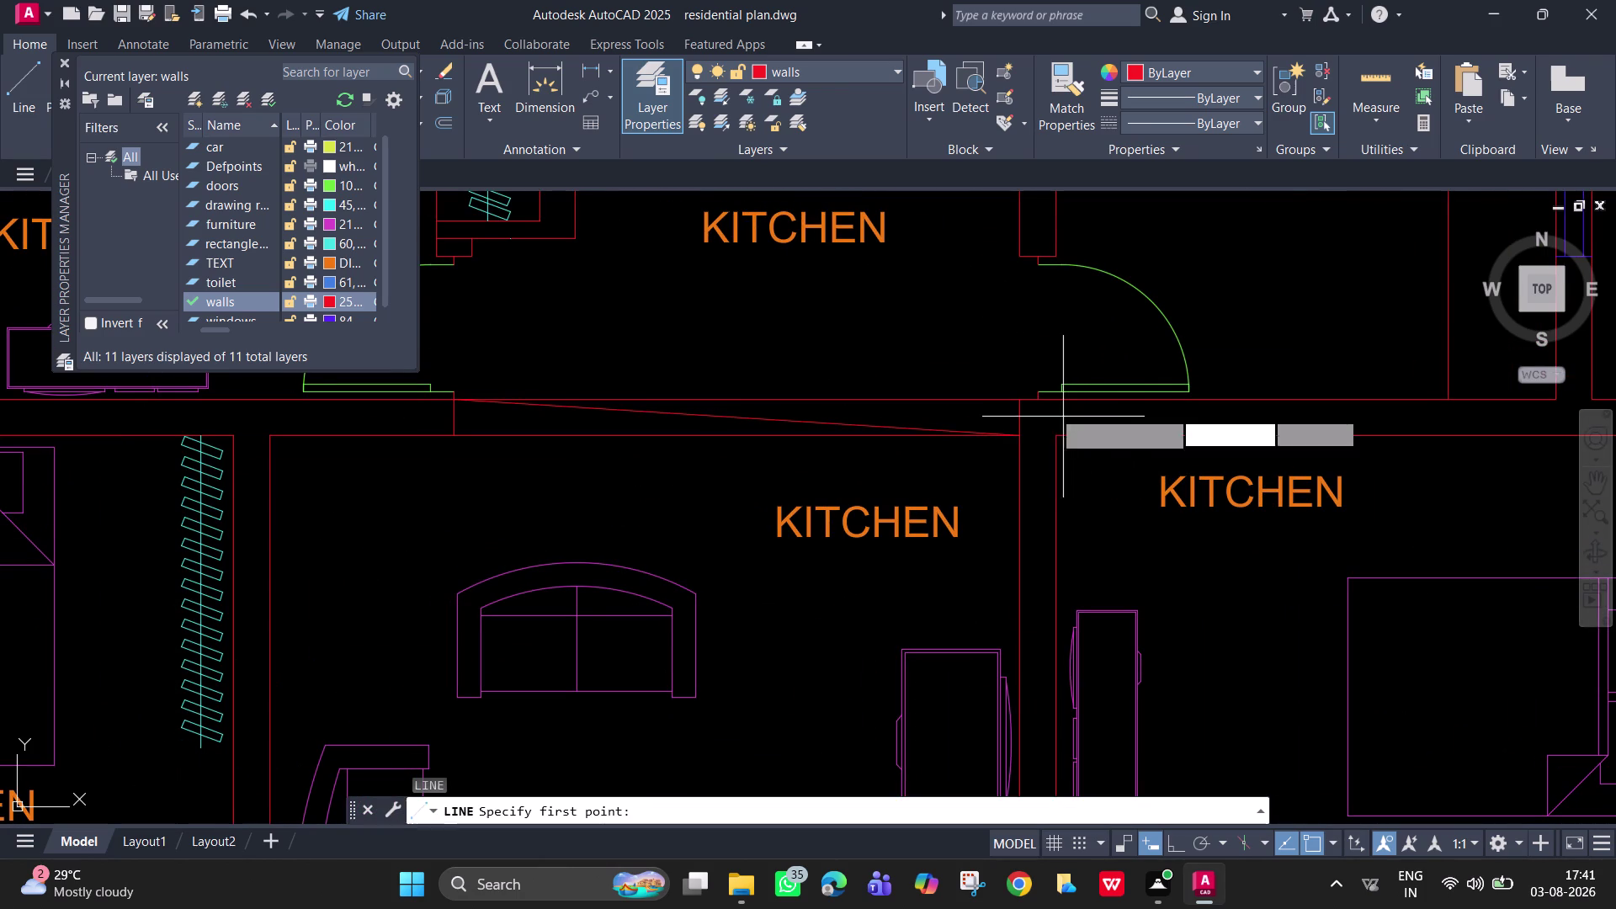
click(1018, 397)
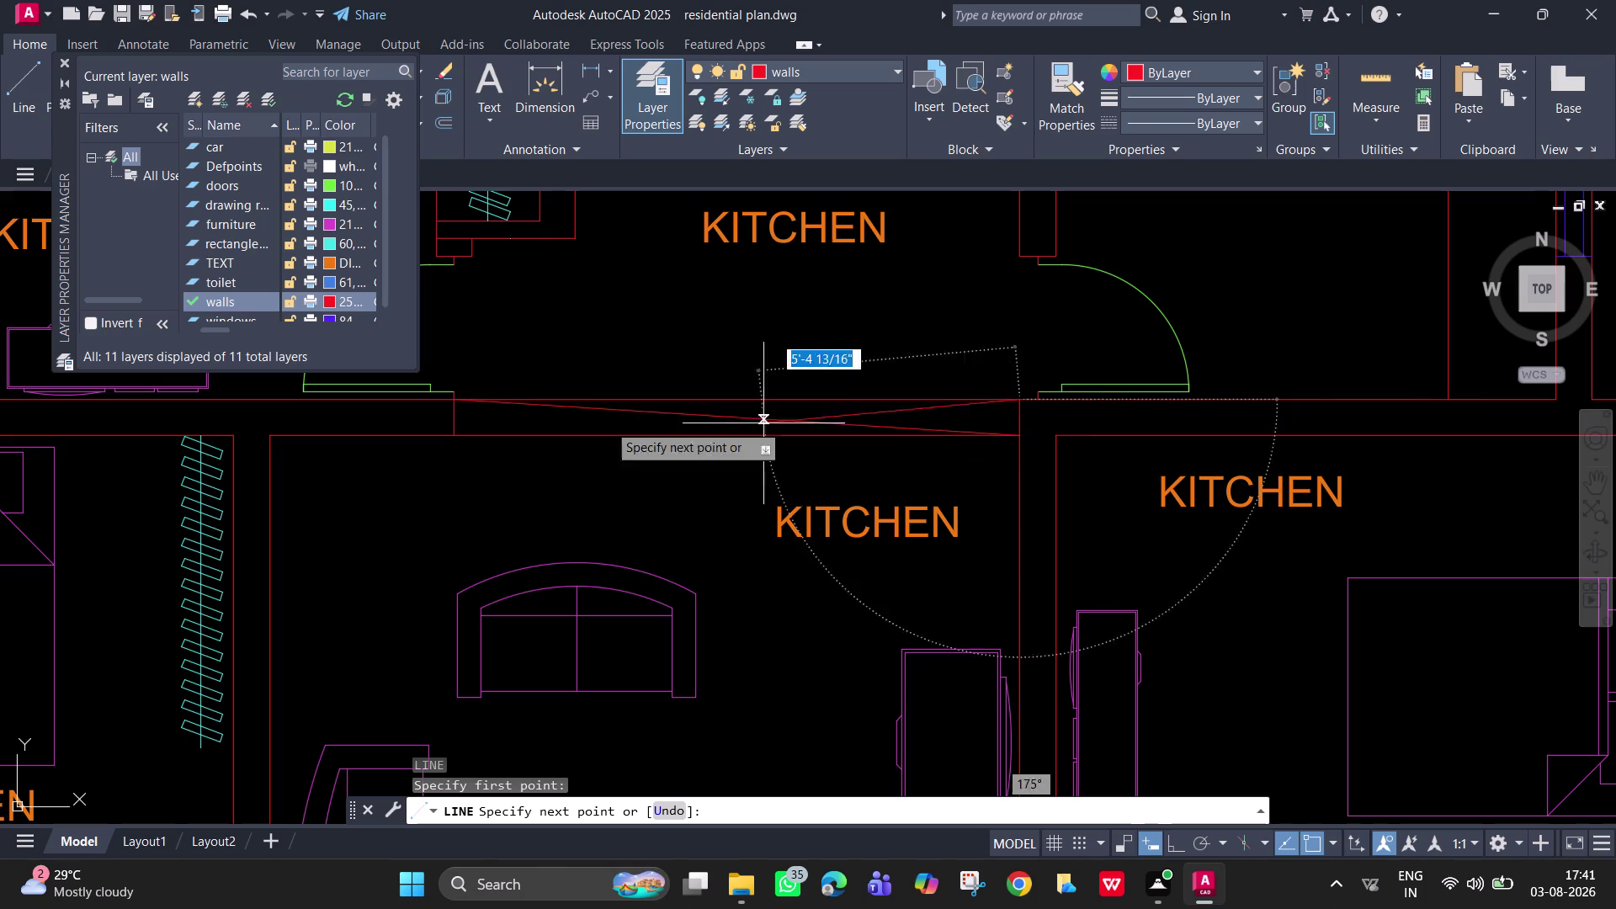
click(453, 432)
key(Escape)
scroll(down, 3)
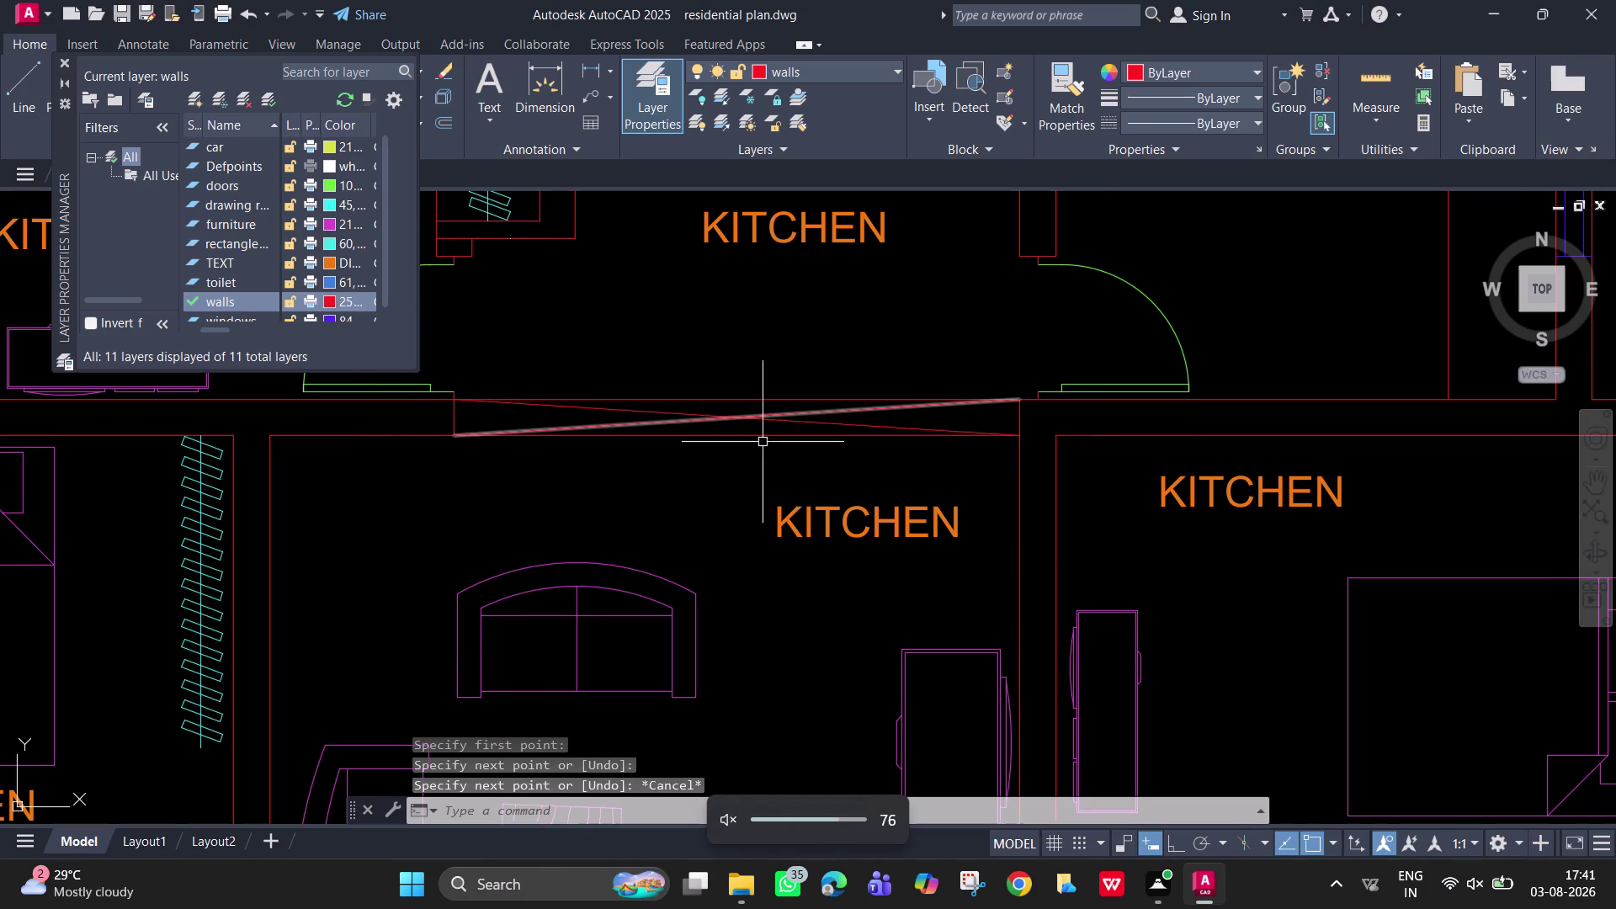
scroll(down, 3)
key(Escape)
scroll(up, 3)
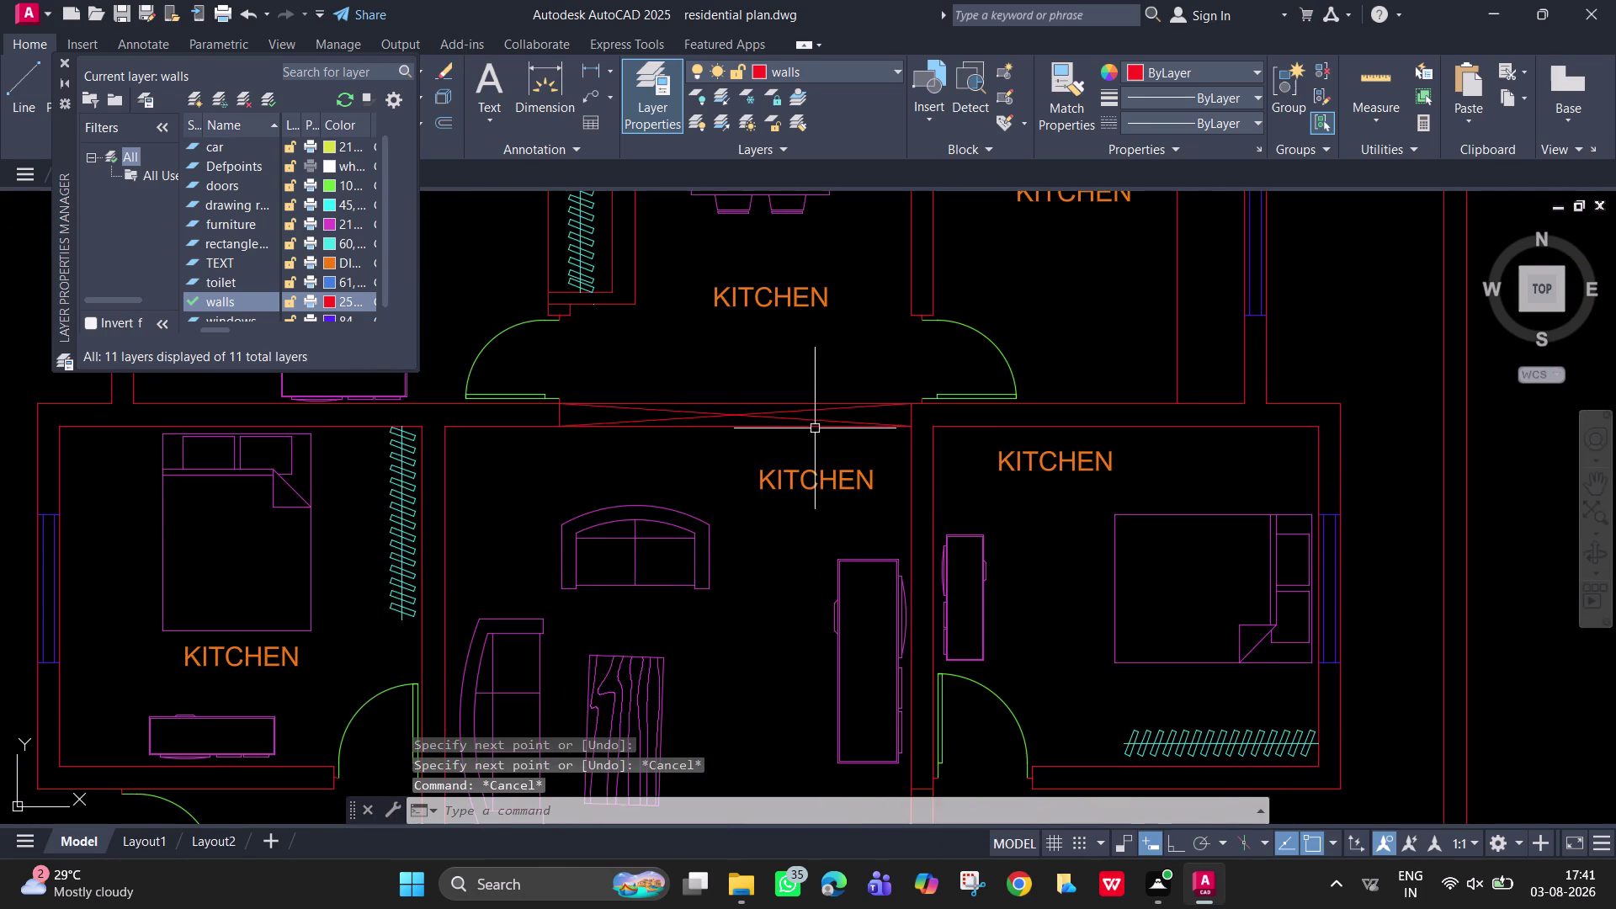
Pan to the top rooms, double-click the dining room's KITCHEN label and clear its text.
scroll(up, 3)
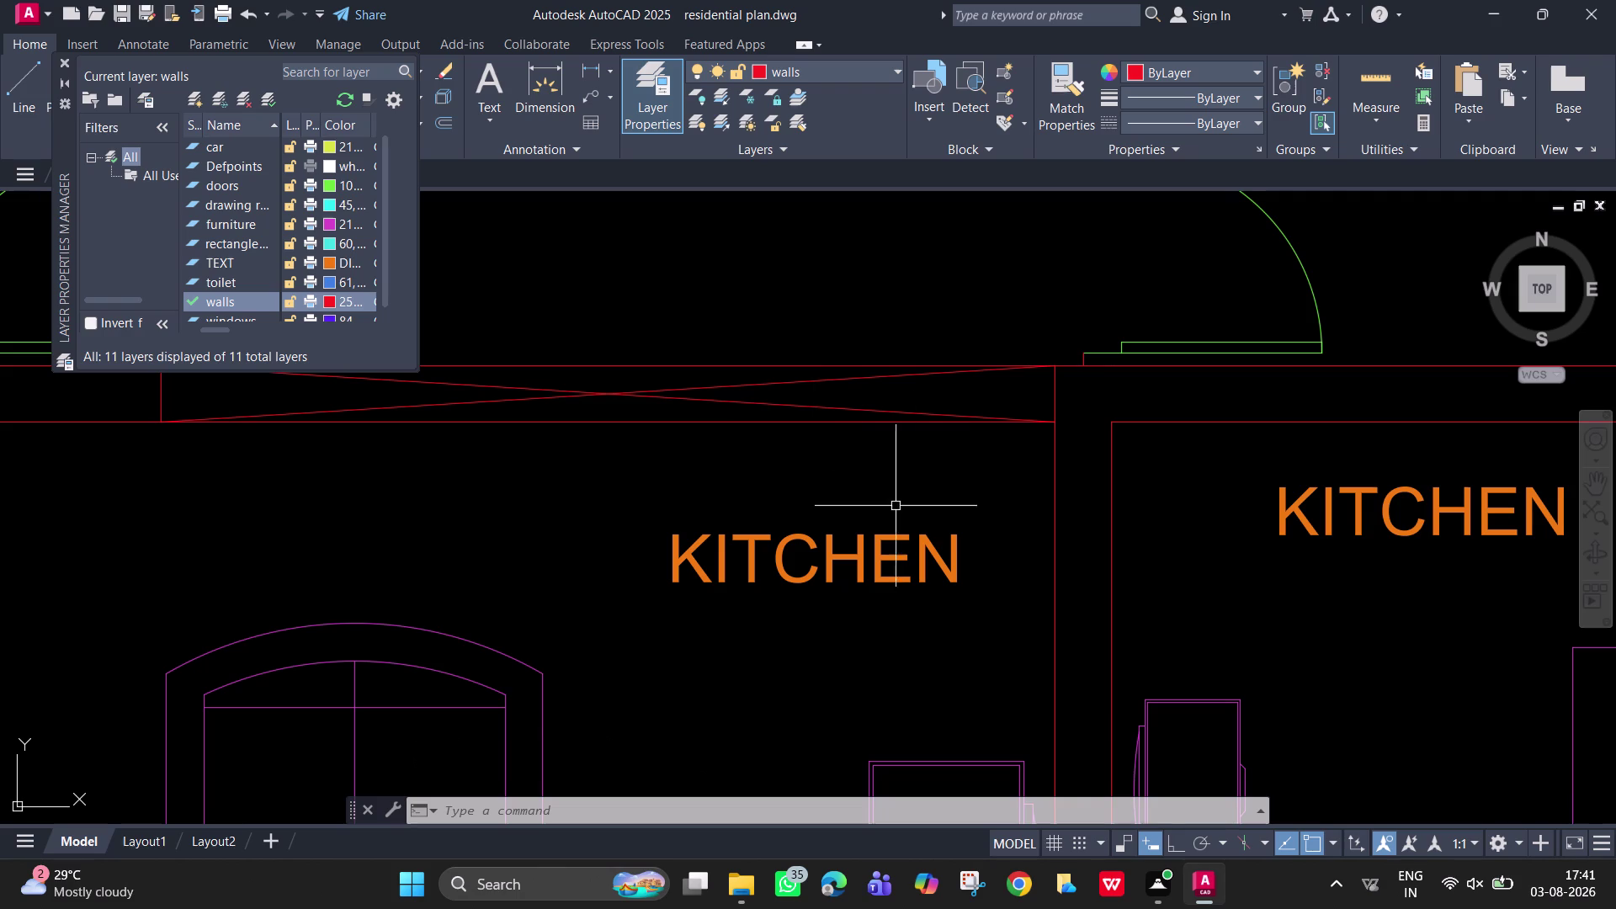
scroll(down, 3)
middle_drag(928, 413, 1115, 669)
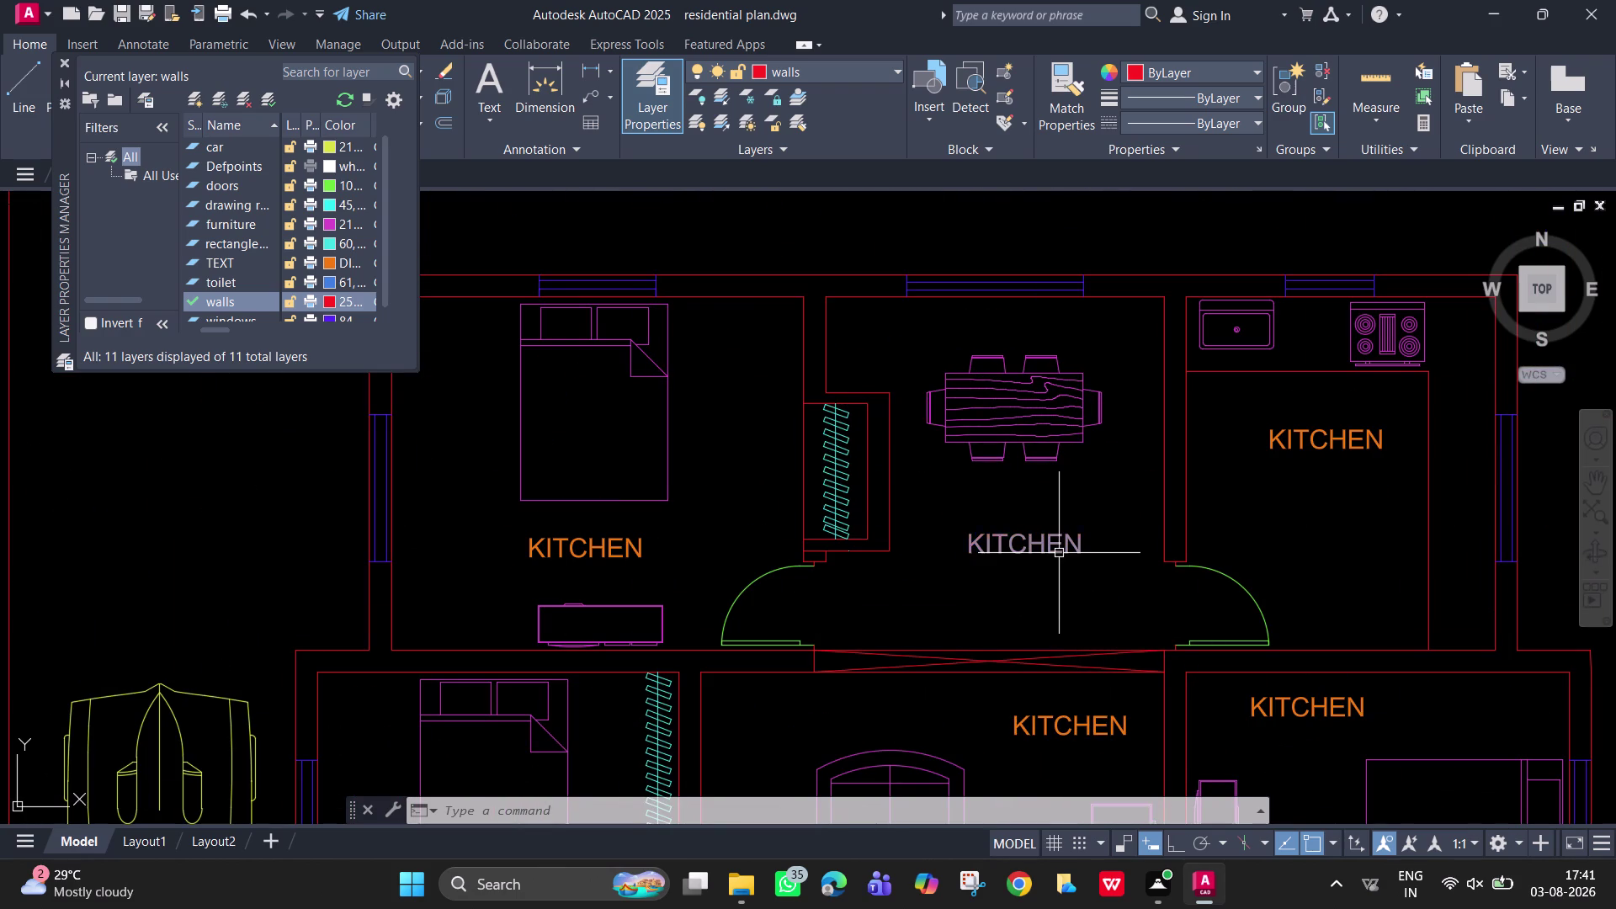
double_click(1059, 553)
key(BackSpace)
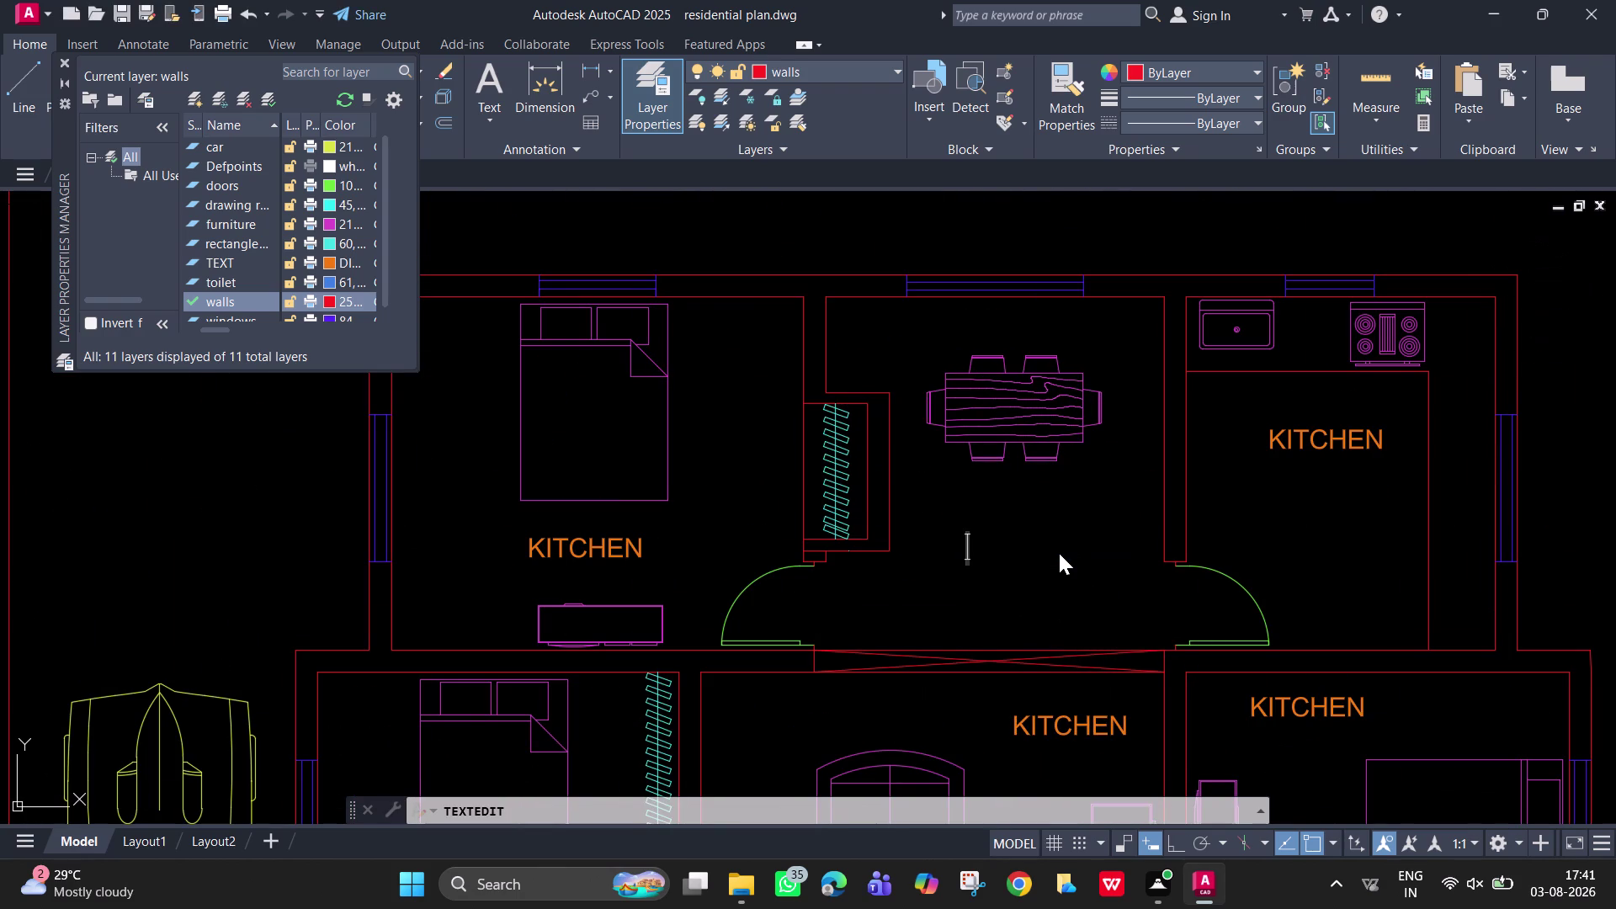